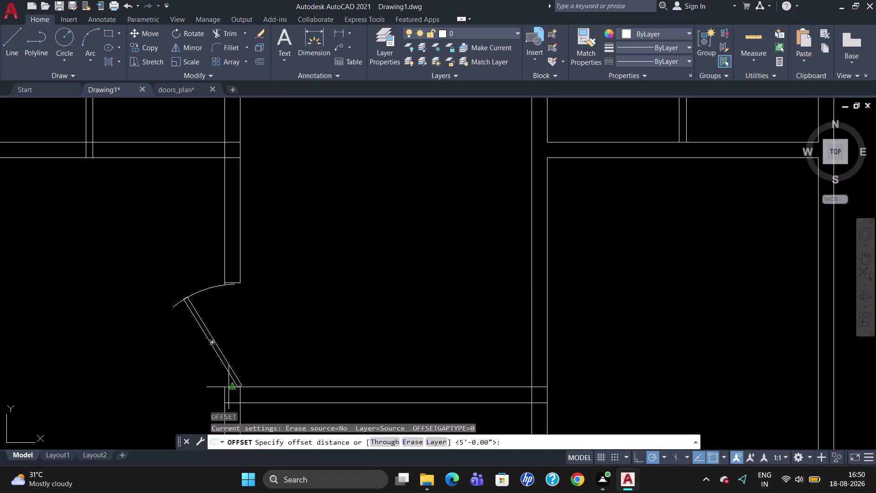
Offset the door leaf by 3 inches to give it a double-line thickness.
key(3)
key(apostrophe)
key(Return)
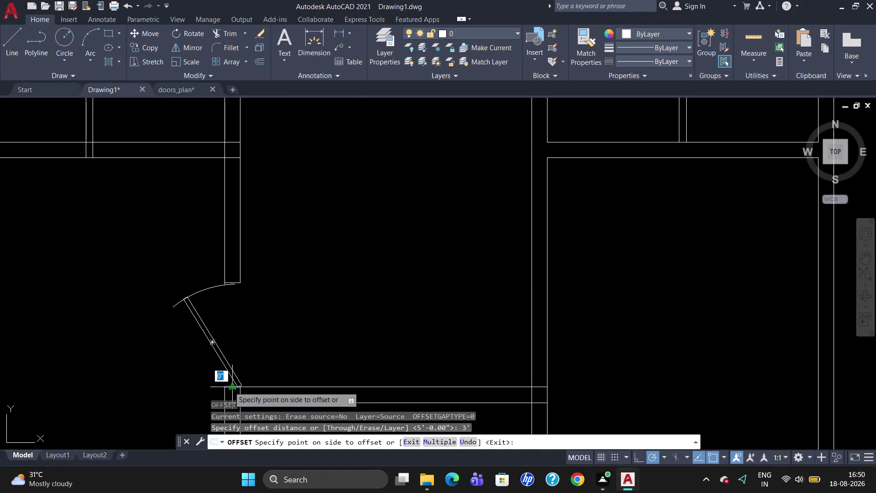
click(230, 386)
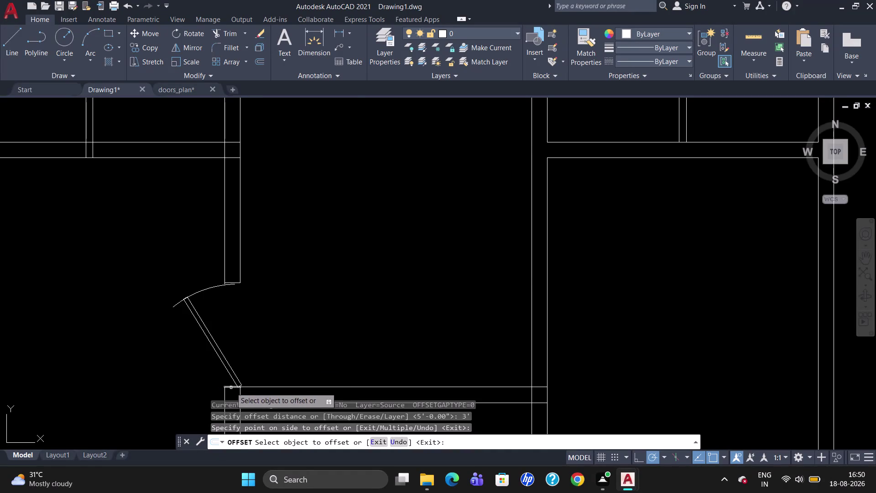
click(231, 388)
click(242, 331)
key(Escape)
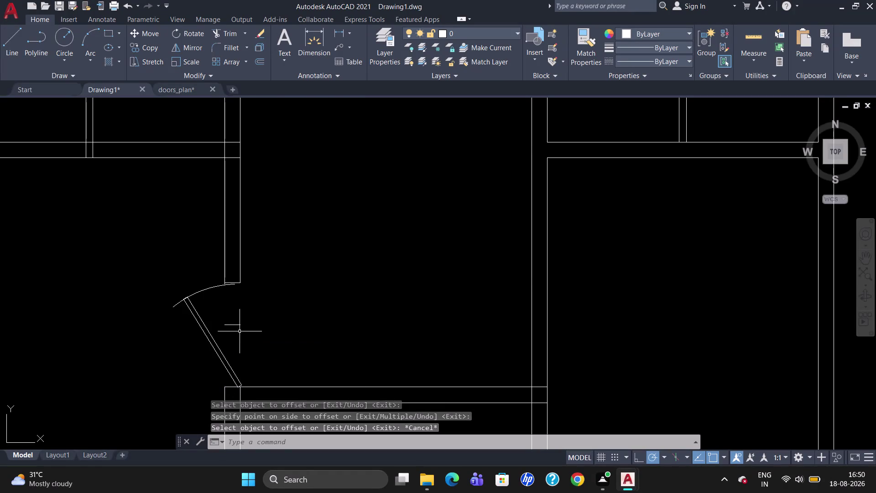
Scale down the door swing arc from the leaf's end point.
text(SC)
key(Return)
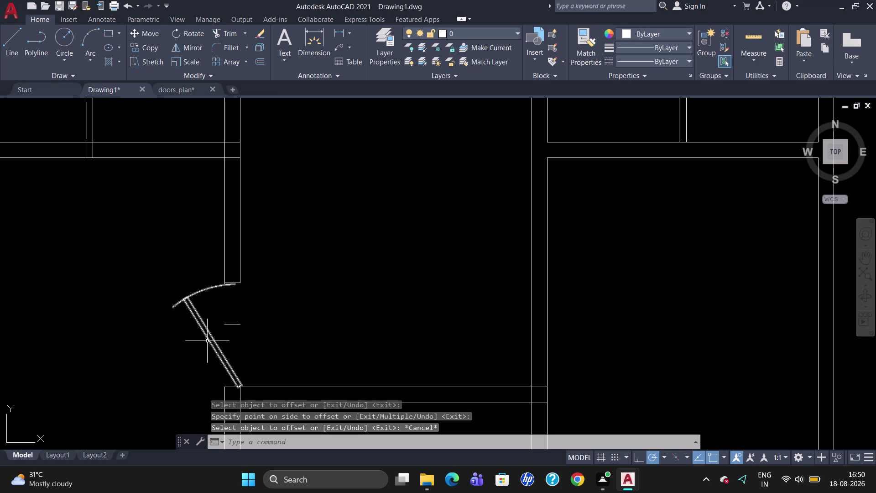
click(239, 381)
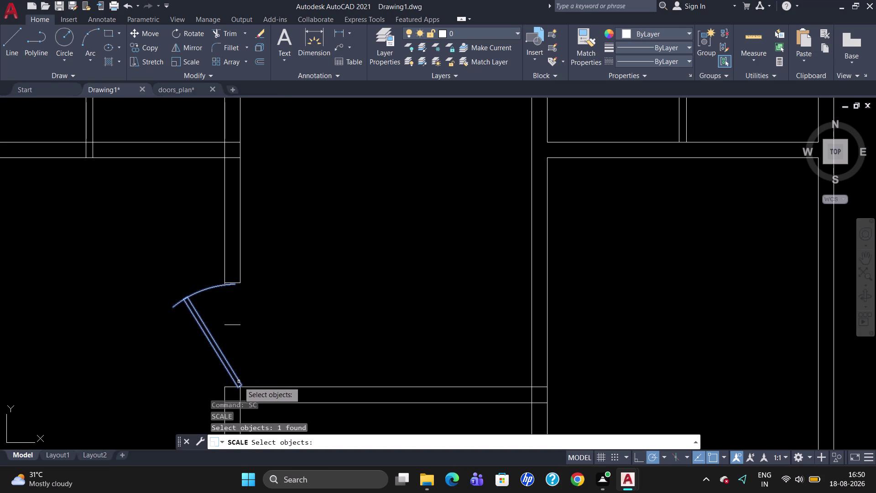
key(Return)
click(243, 384)
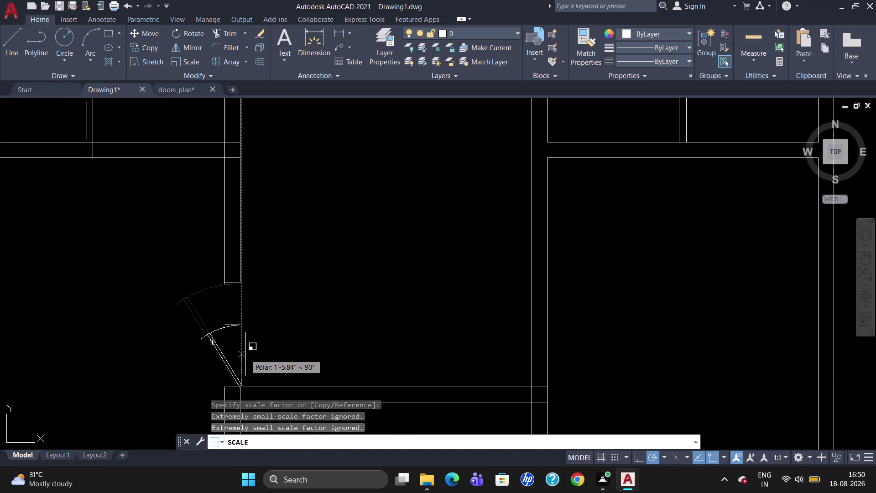
click(245, 353)
key(Escape)
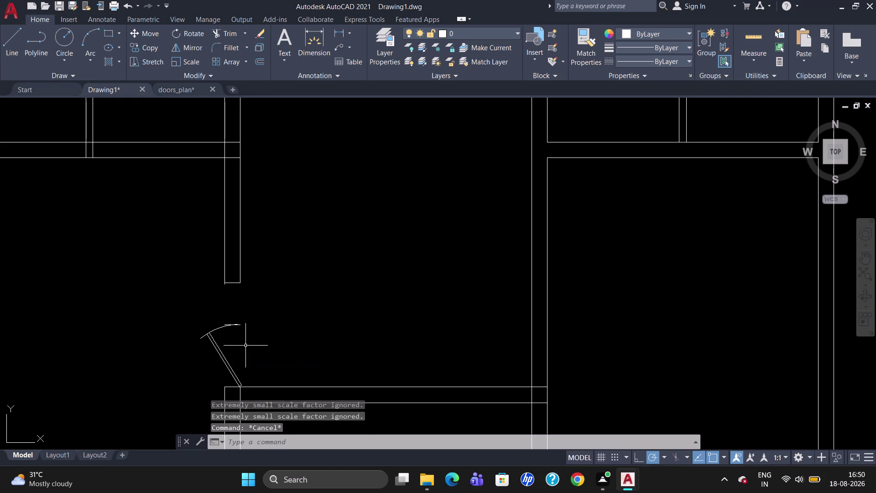
Zoom out and delete a stray line near the top of the door swing.
scroll(up, 3)
click(221, 301)
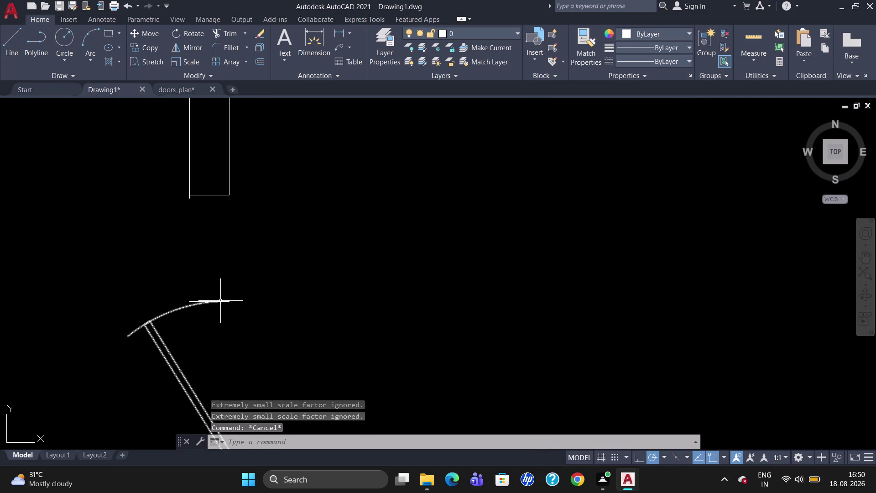
key(Escape)
click(189, 302)
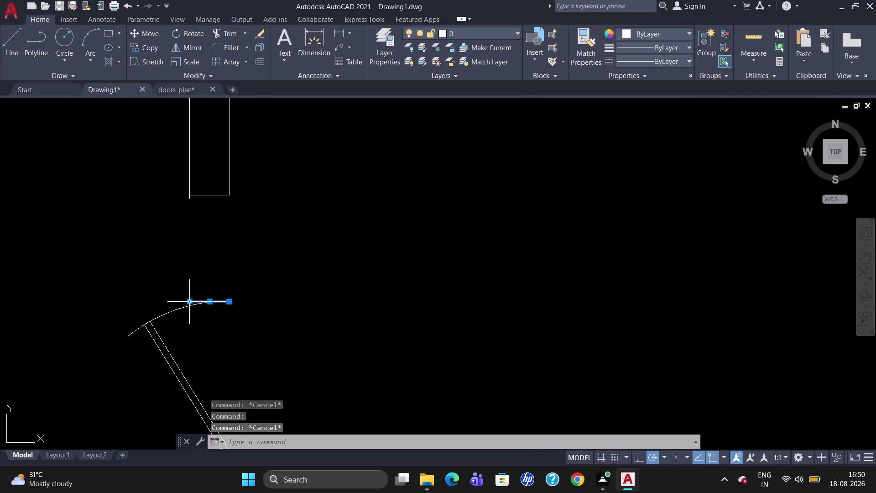
key(Delete)
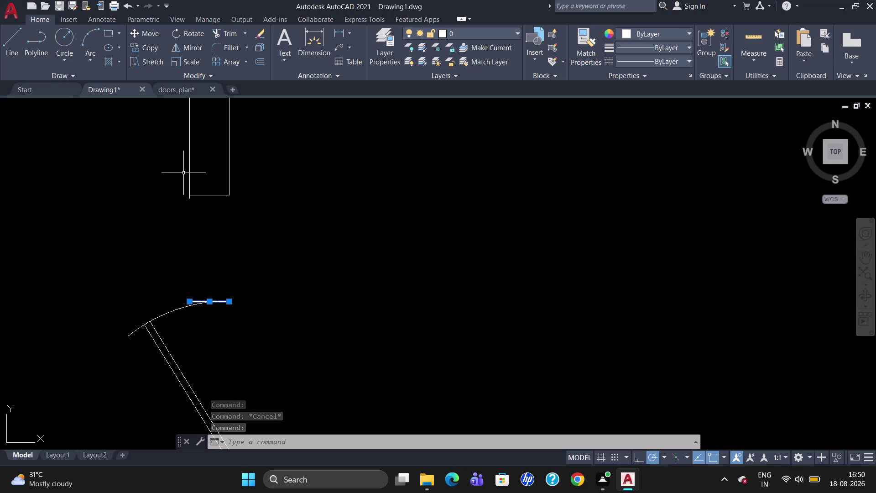
key(Escape)
Extend both wall edges down to the arc-top line and delete the old end cap.
key(w)
key(BackSpace)
text(E)
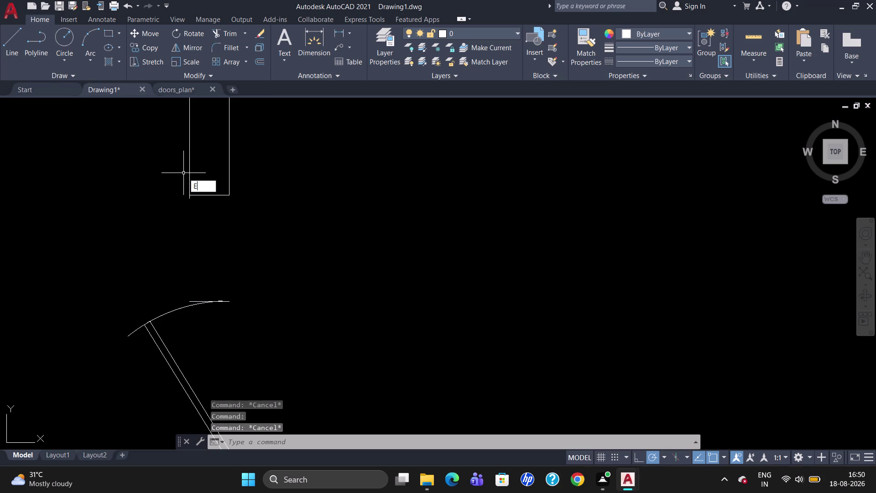
text(X)
key(Return)
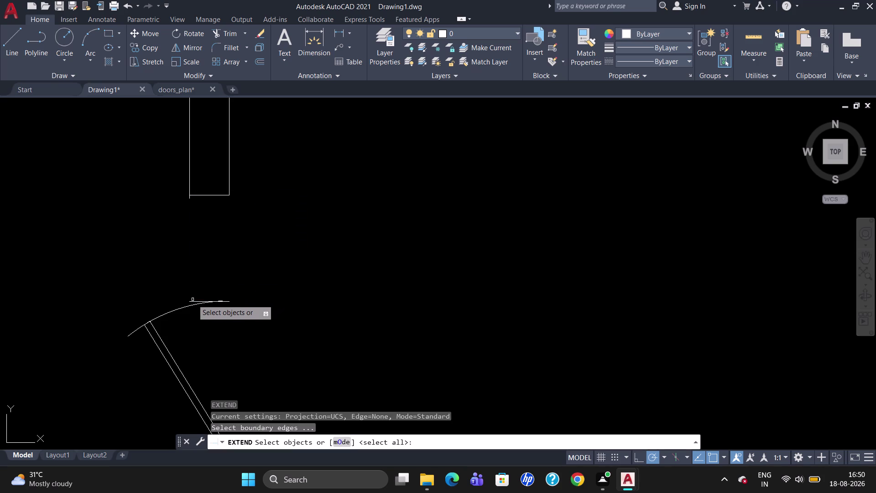
click(192, 300)
key(Return)
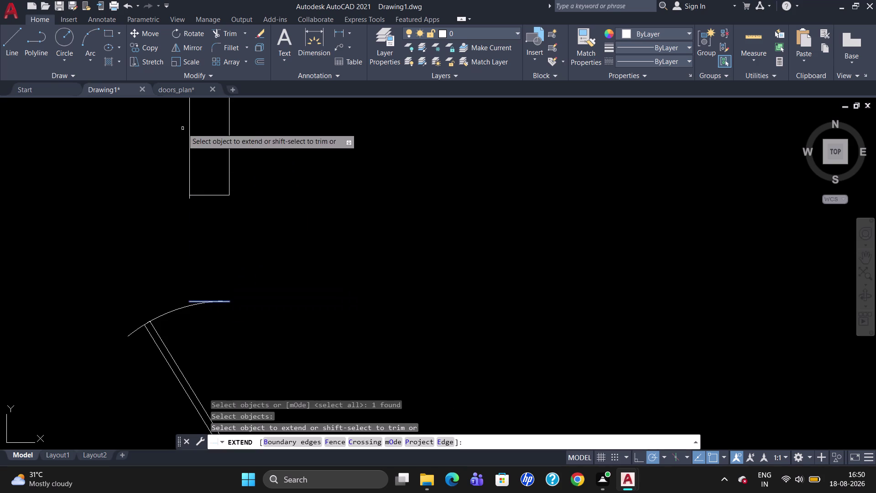
click(191, 153)
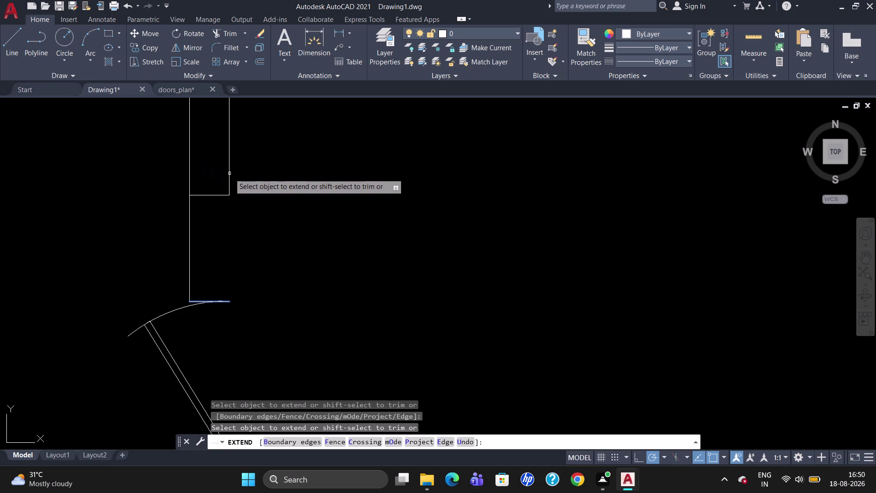
click(230, 173)
key(Escape)
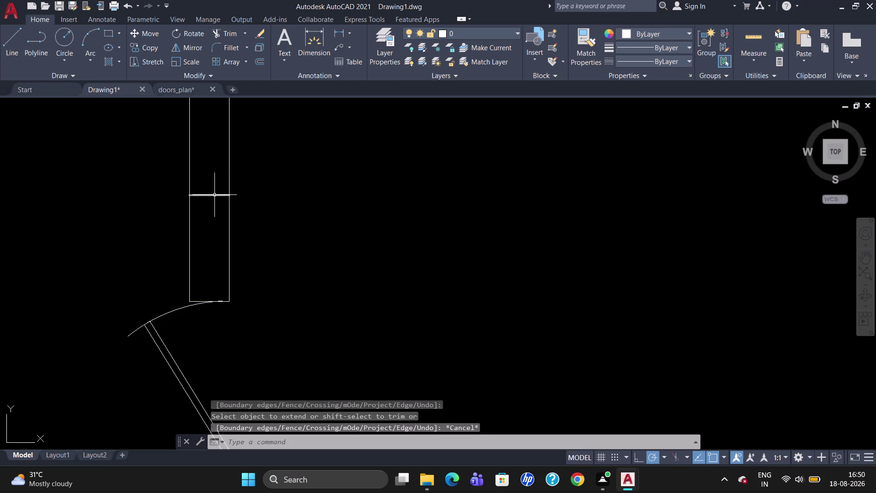
click(215, 196)
key(Delete)
Draw a short line across the inner wall, tracked 3 inches below its corner.
scroll(down, 3)
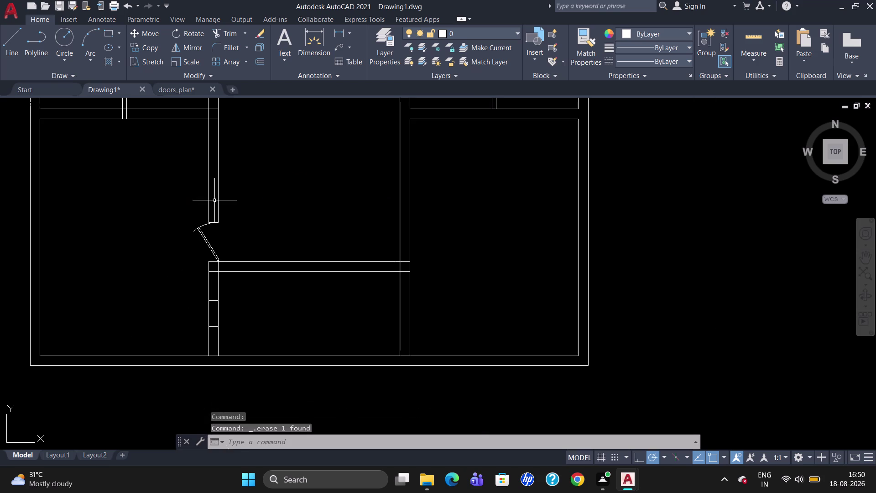
scroll(up, 3)
scroll(down, 3)
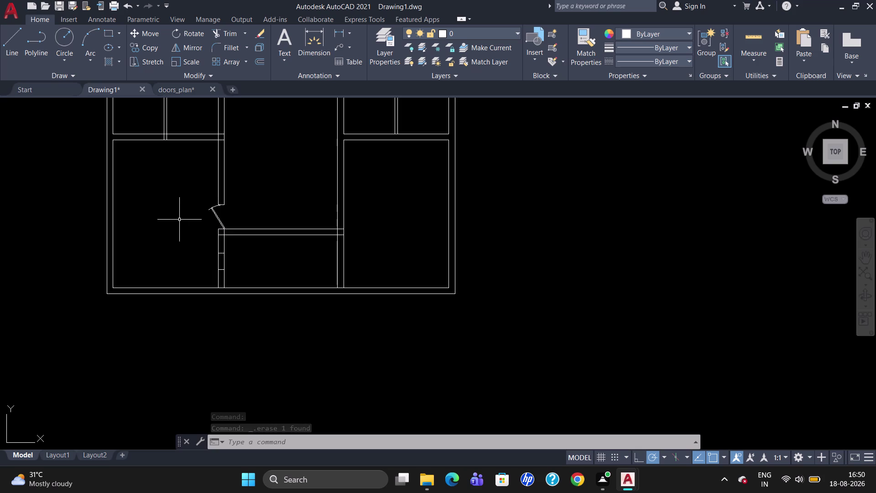
scroll(up, 3)
scroll(up, 3)
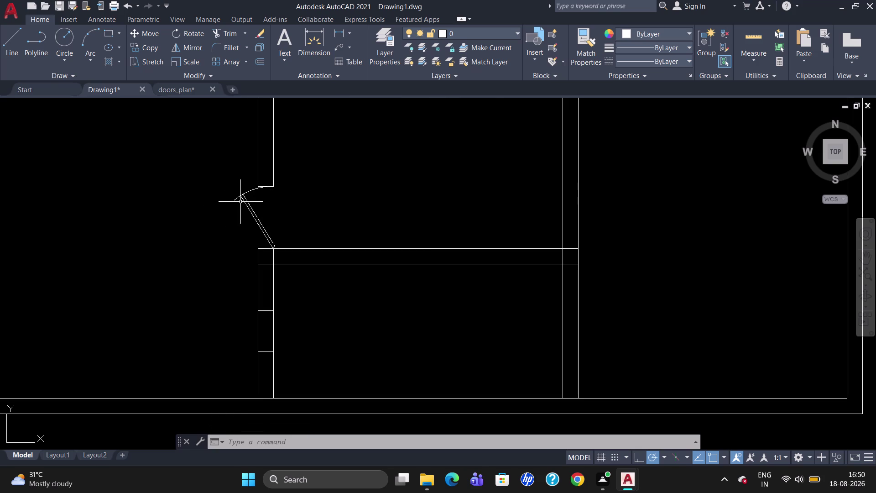
scroll(down, 3)
scroll(up, 3)
scroll(down, 3)
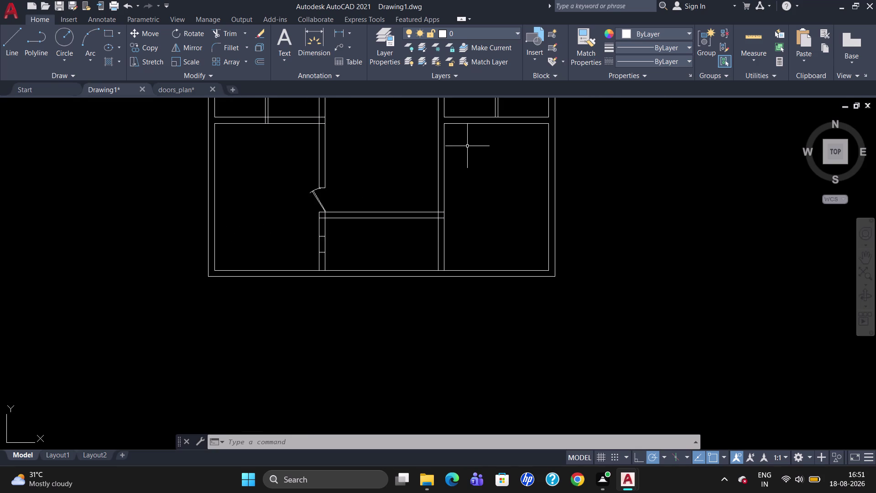
scroll(up, 3)
scroll(down, 3)
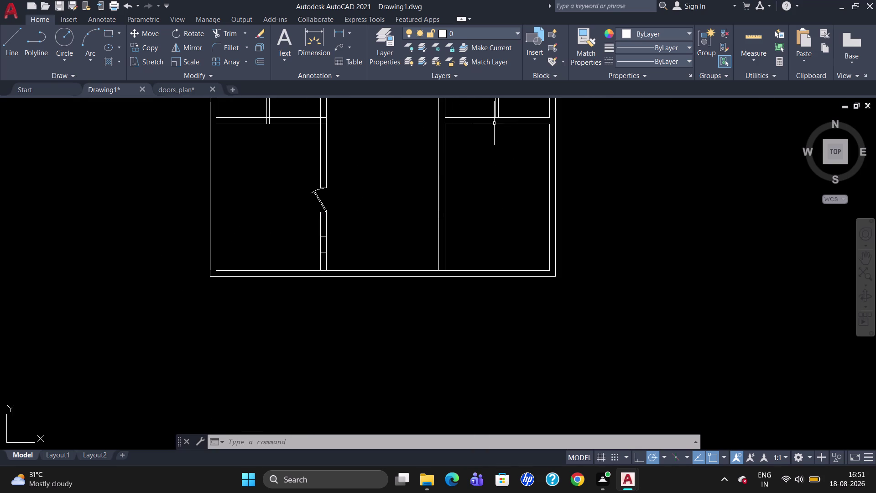
scroll(up, 3)
scroll(down, 3)
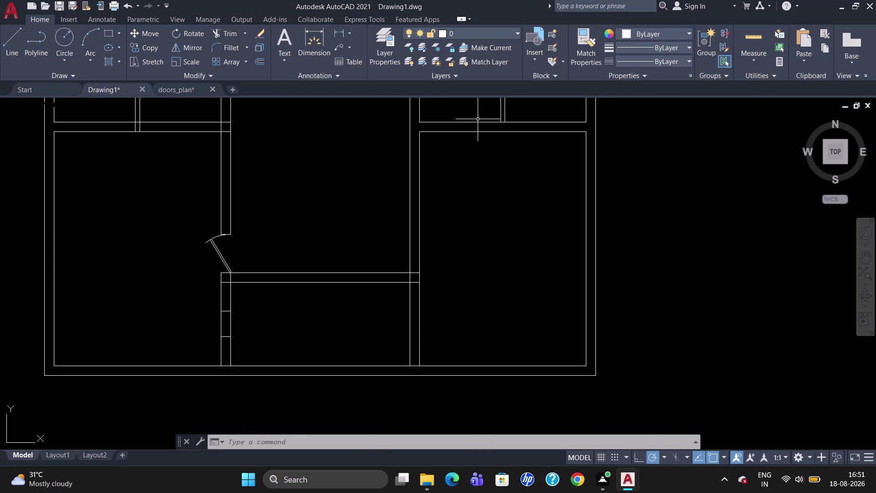
scroll(up, 3)
key(l)
key(Return)
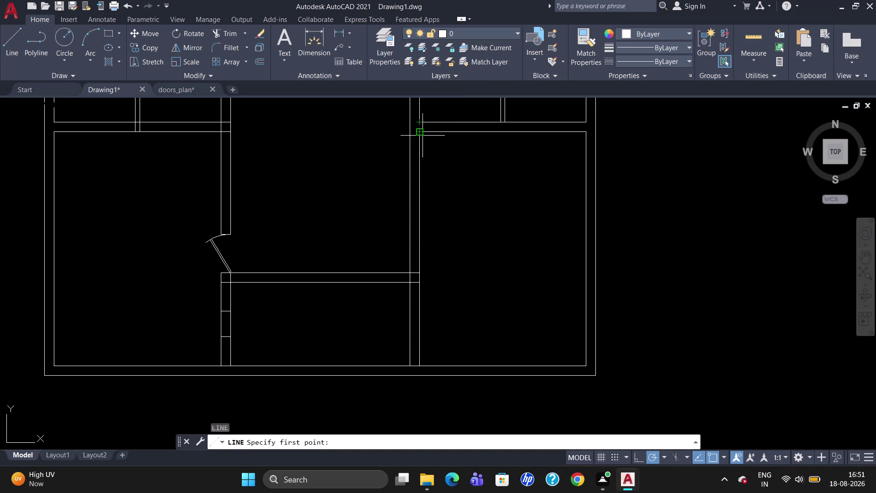
text(TK)
key(Return)
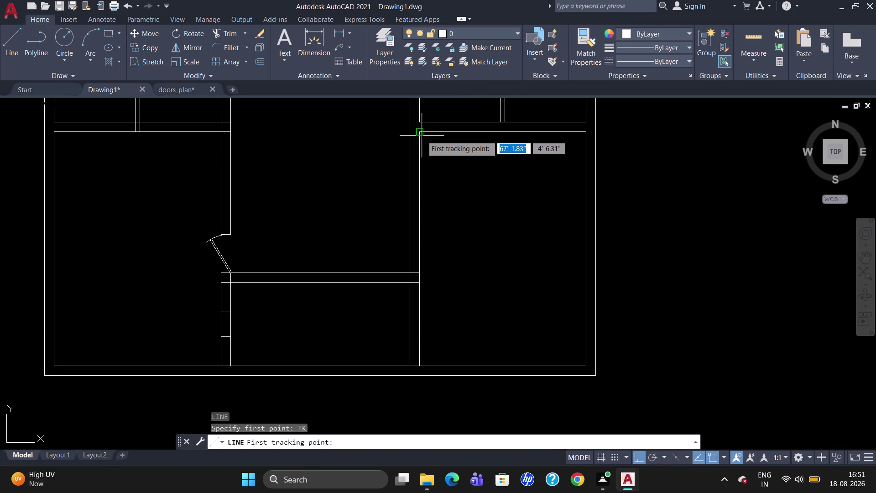
click(421, 135)
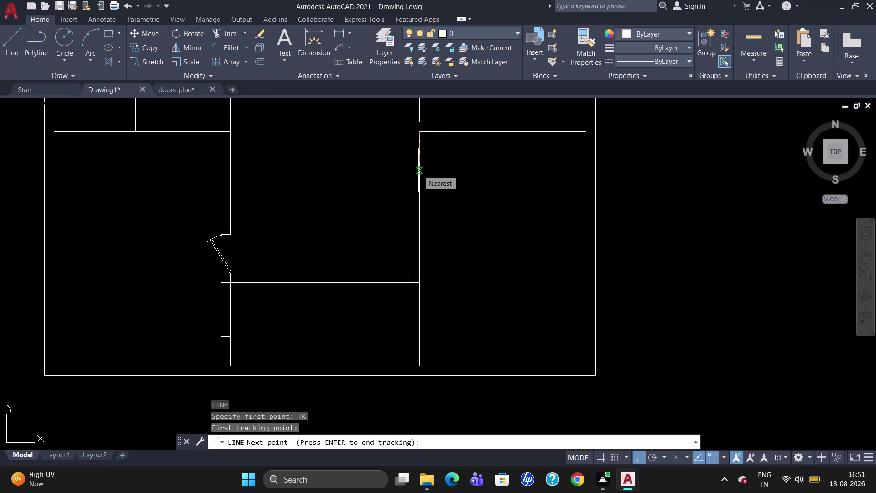
text(3')
key(Return)
key(Return)
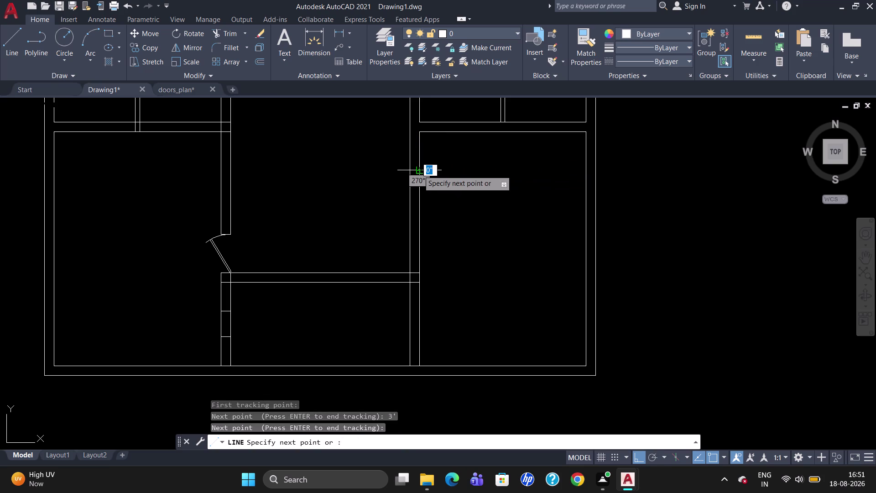
click(408, 171)
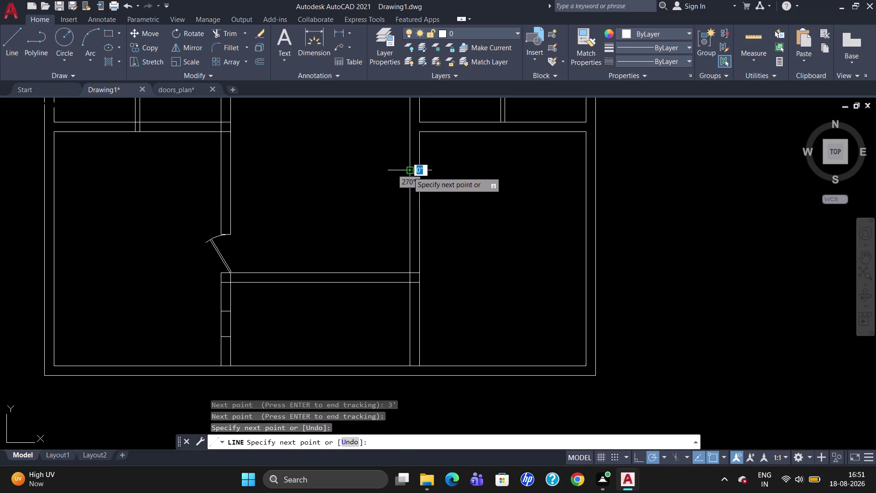
key(Escape)
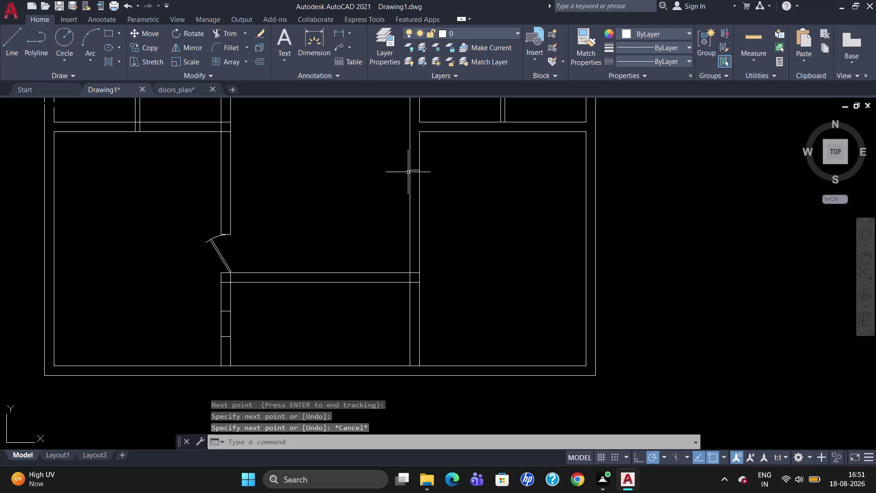
click(213, 240)
Copy the door leaf and swing arc into the open room.
key(c)
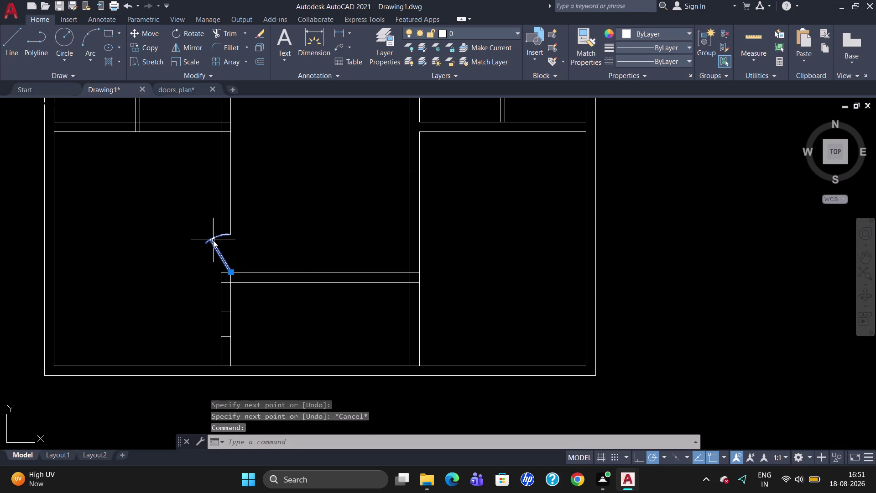
key(o)
key(Return)
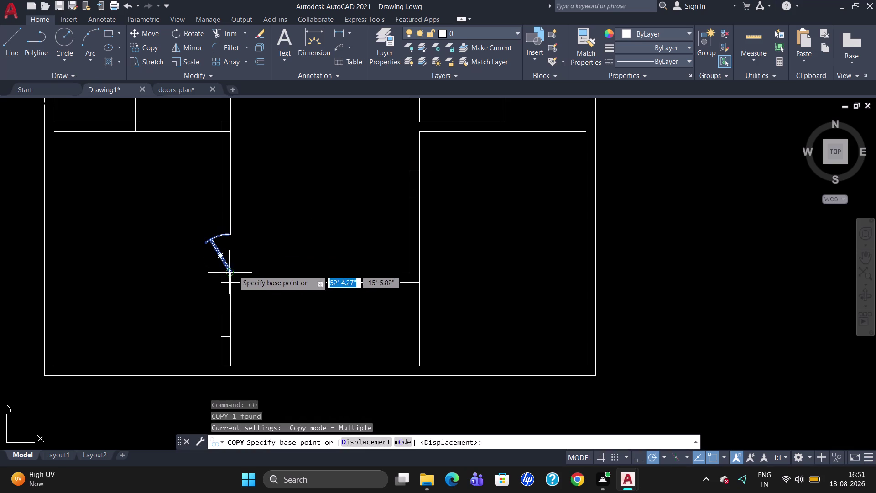
click(234, 270)
click(325, 215)
key(Escape)
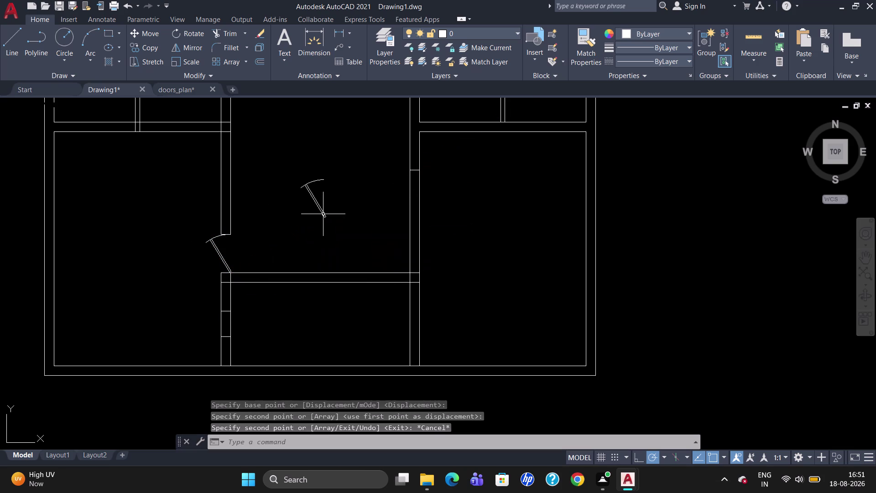
Rotate the door copy about its hinge to a new orientation.
click(308, 184)
key(r)
key(o)
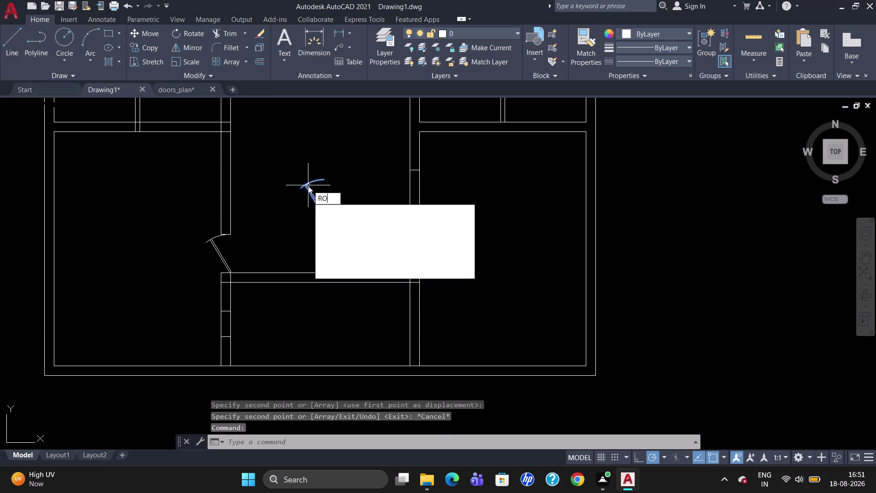
key(Return)
click(325, 220)
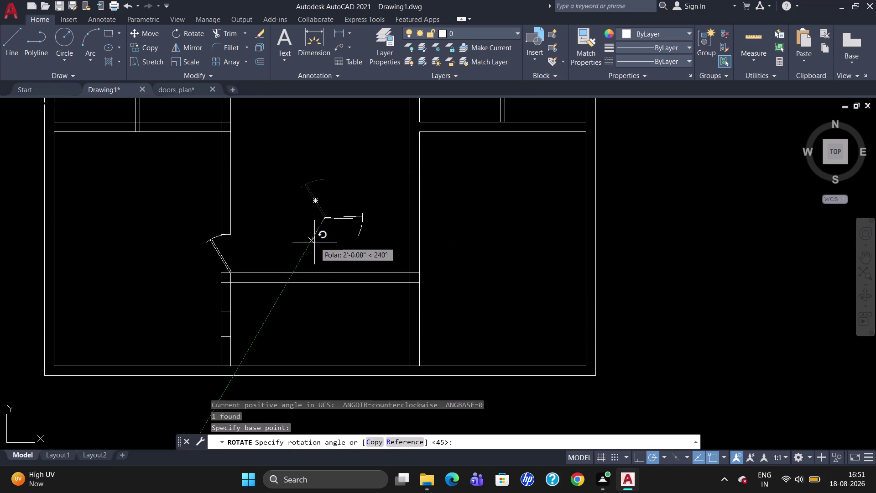
click(297, 224)
click(325, 219)
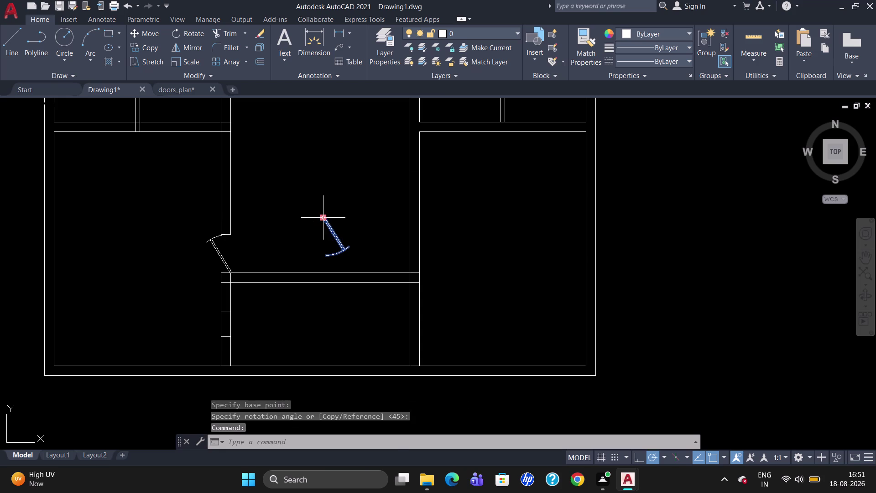
key(m)
key(Return)
Move the rotated door so its hinge snaps to the right inner wall's top corner.
scroll(up, 3)
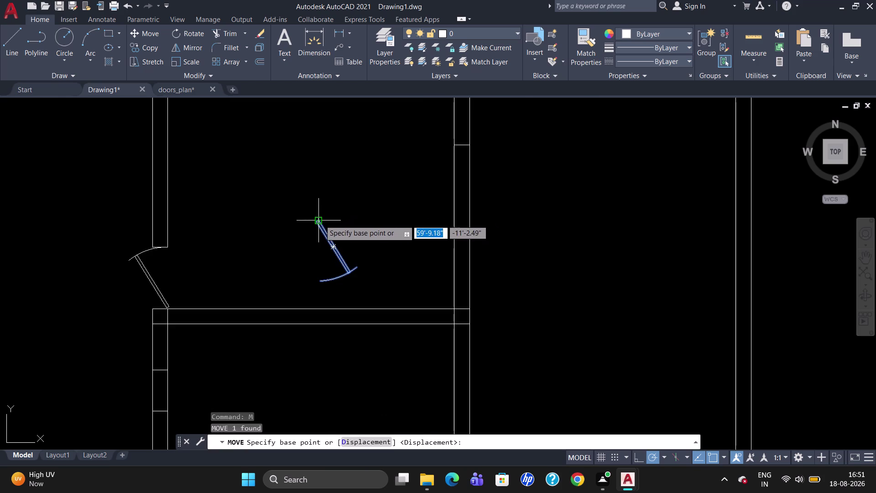
click(320, 220)
scroll(down, 3)
scroll(up, 3)
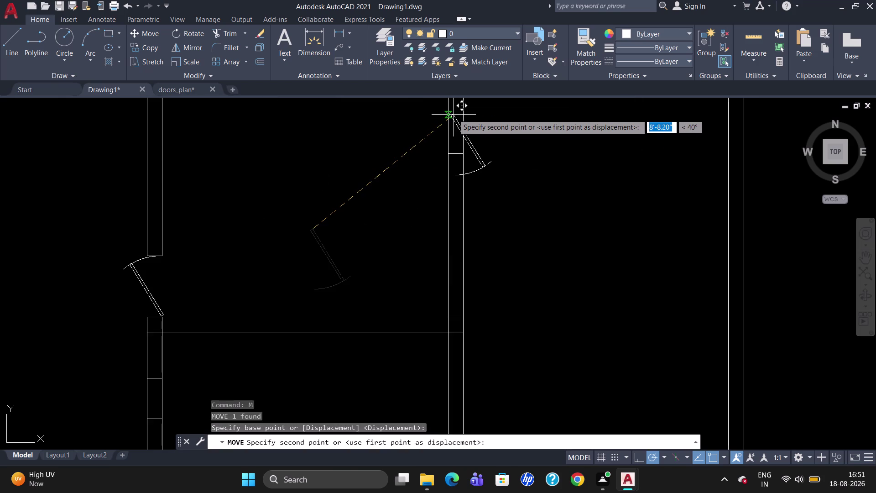
scroll(down, 3)
scroll(up, 3)
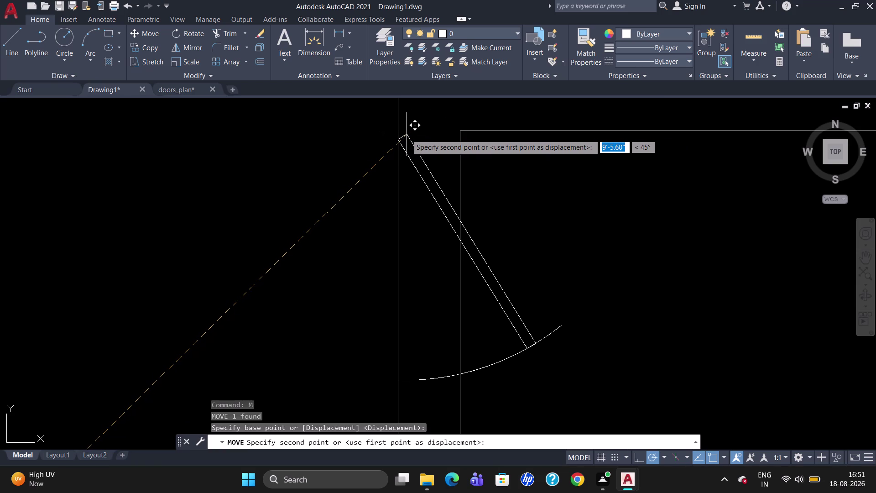
click(407, 134)
key(Escape)
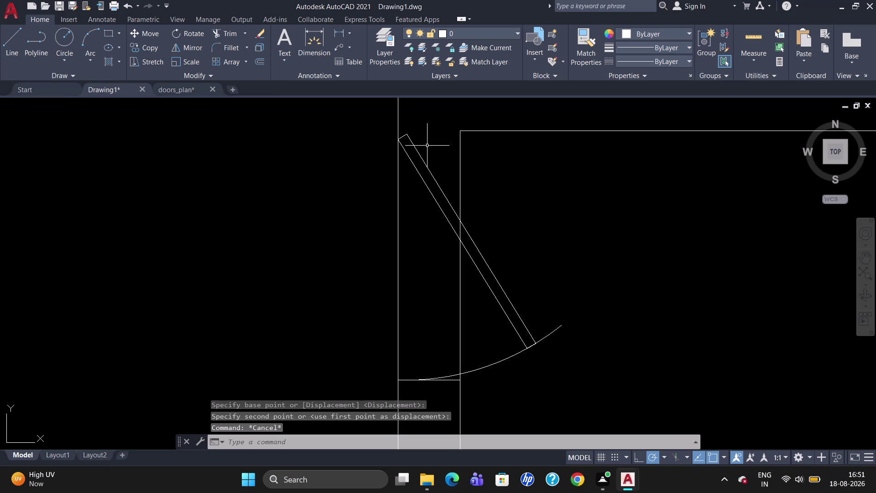
Draw a closing line across the top of the right inner wall.
key(l)
key(Return)
click(460, 132)
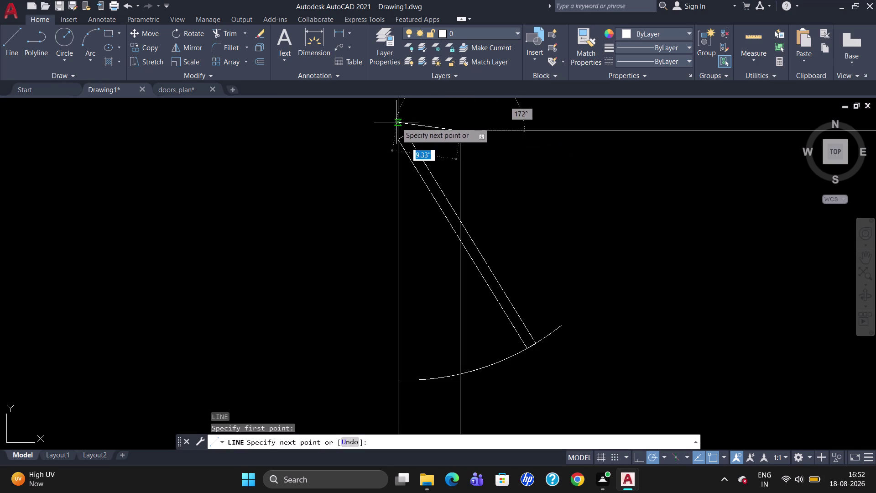
click(395, 128)
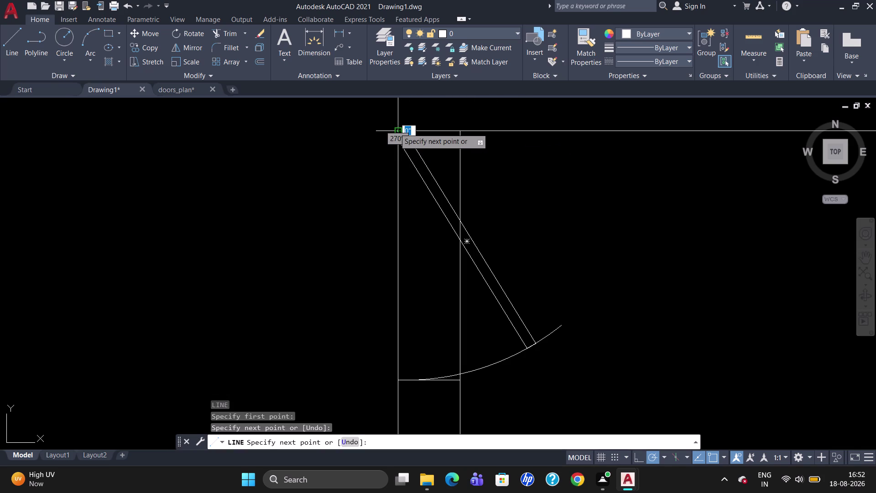
key(Escape)
scroll(down, 3)
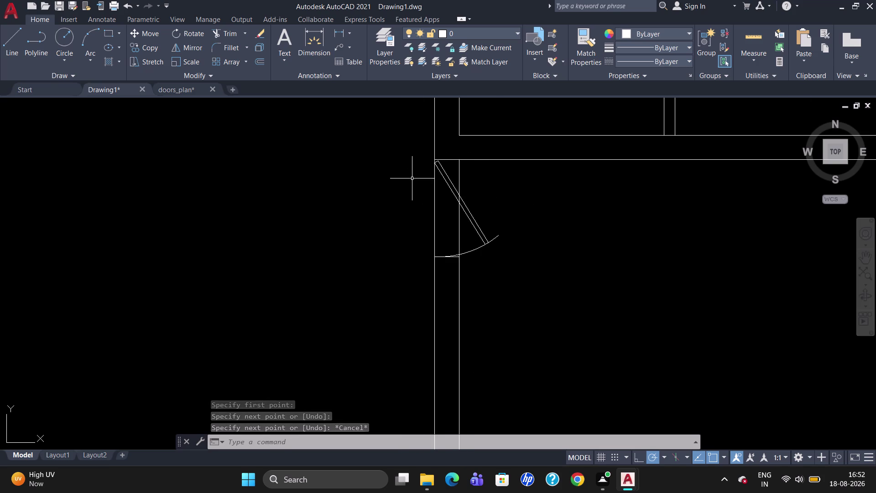
click(449, 182)
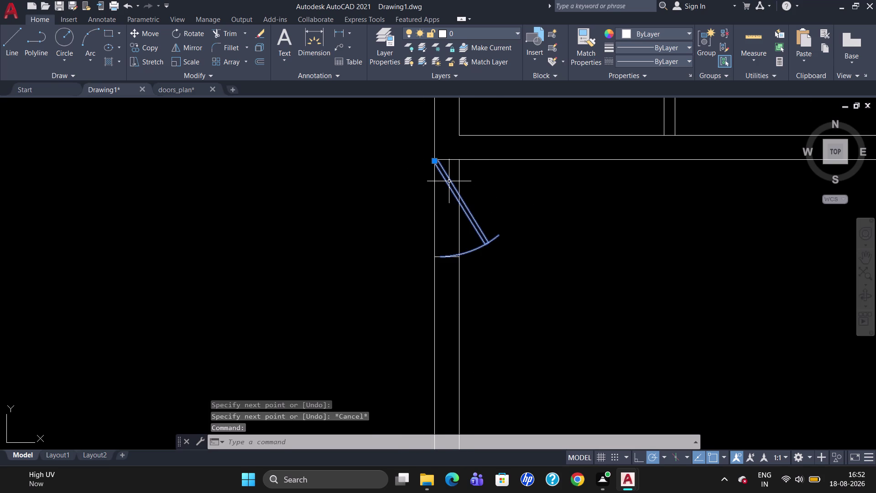
key(Escape)
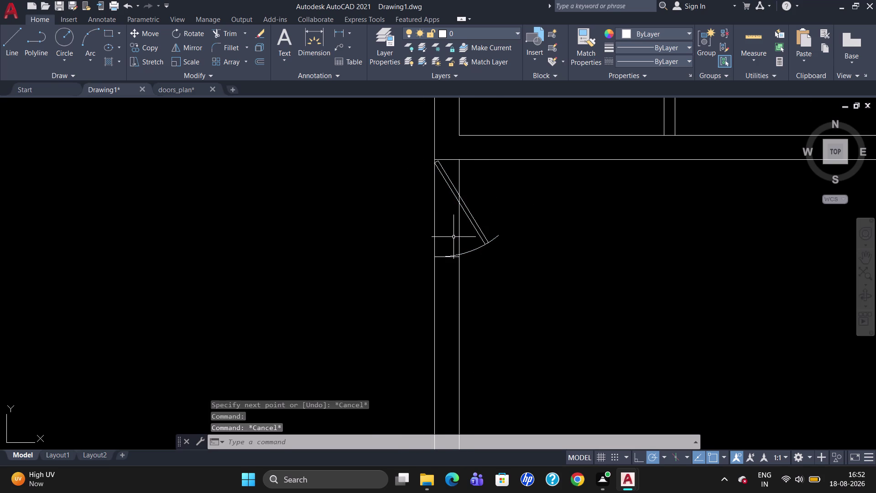
Trim the wall lines beneath the door to open the doorway.
text(TR)
key(Return)
key(Return)
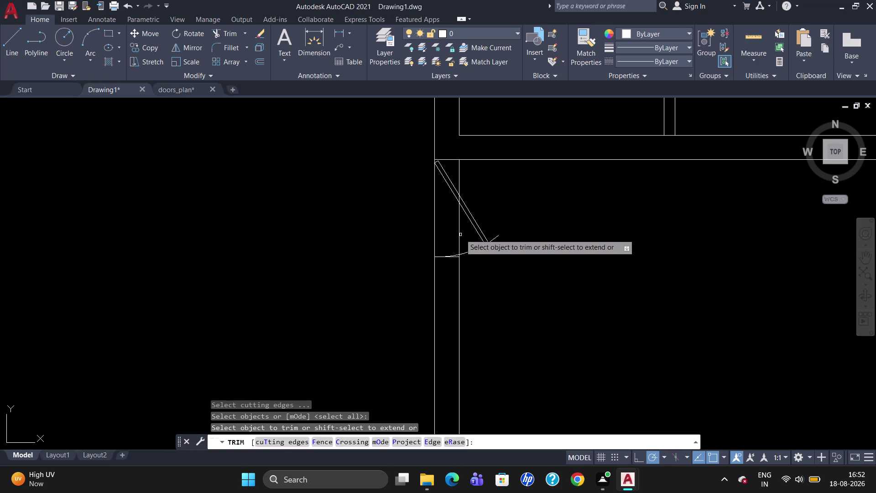
click(458, 234)
click(460, 180)
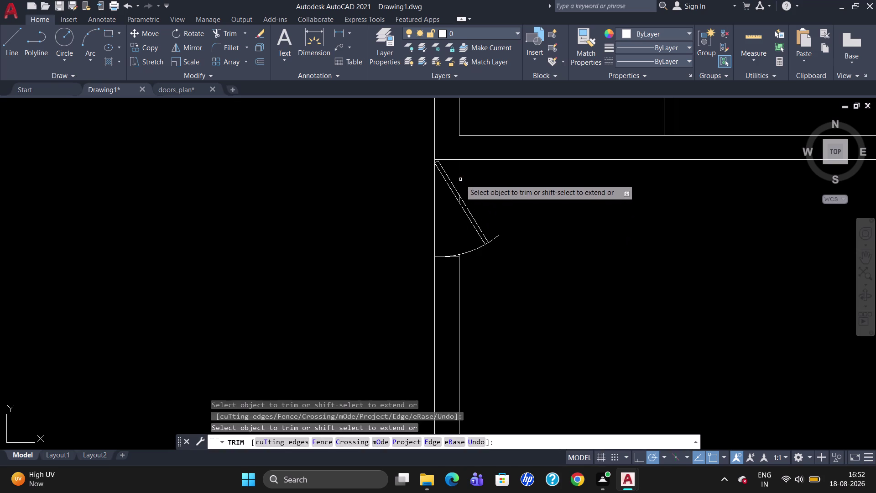
scroll(up, 3)
click(451, 254)
scroll(down, 3)
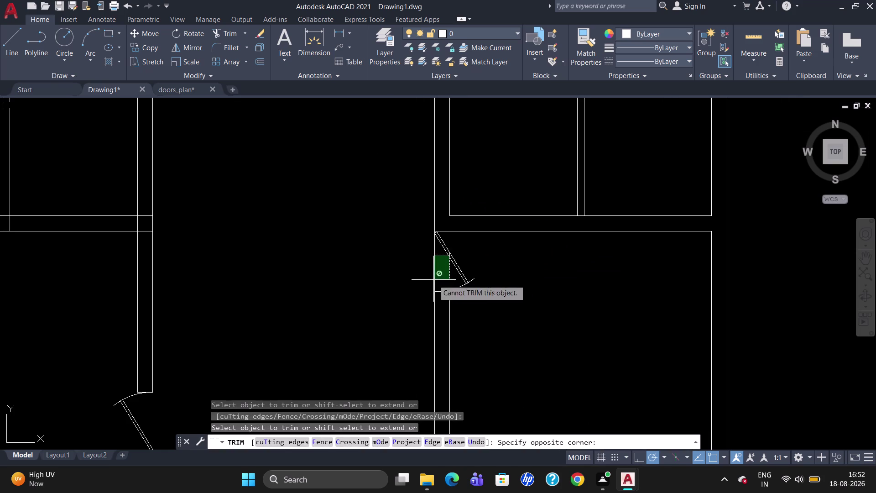
scroll(up, 3)
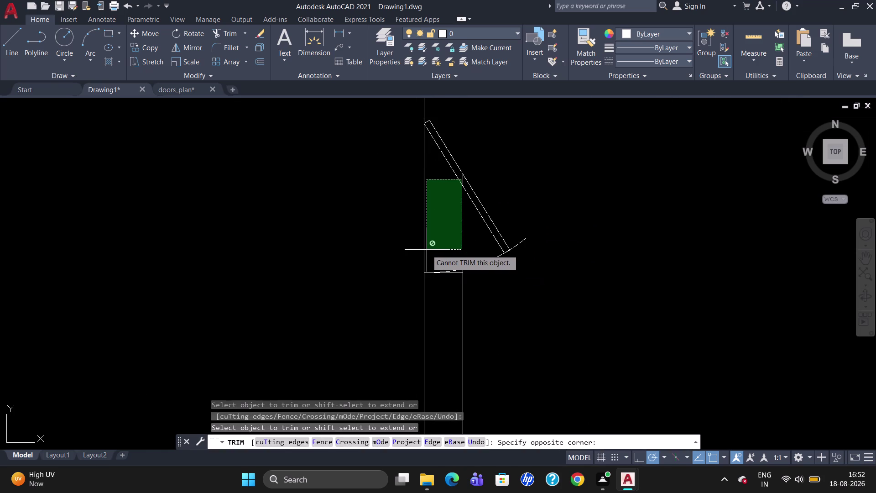
key(Escape)
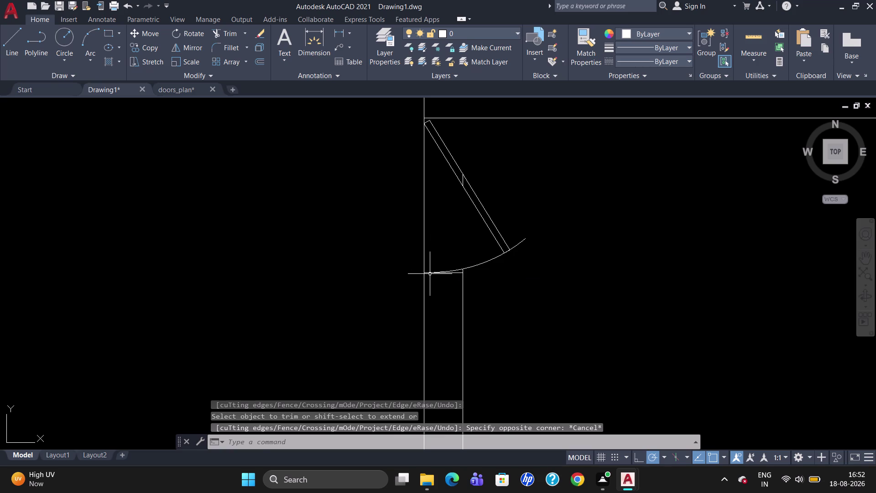
Delete the short wall end line, then undo the mistaken deletions.
scroll(up, 3)
click(431, 271)
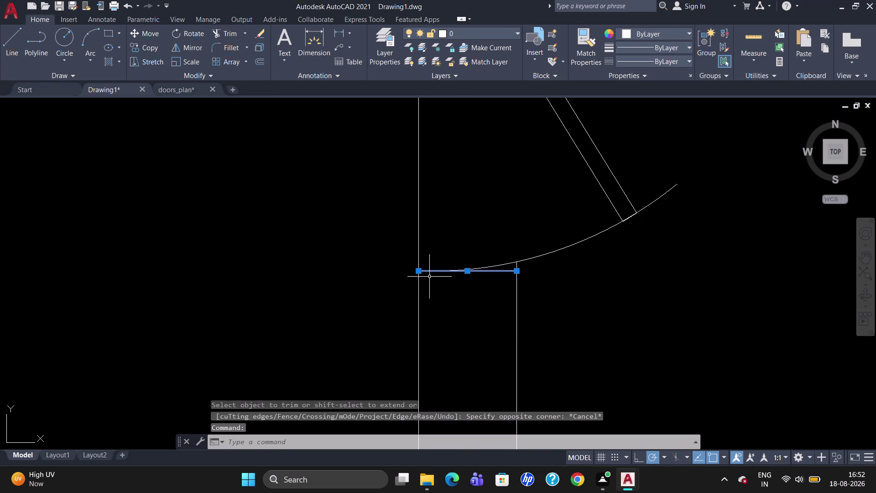
key(Delete)
scroll(down, 3)
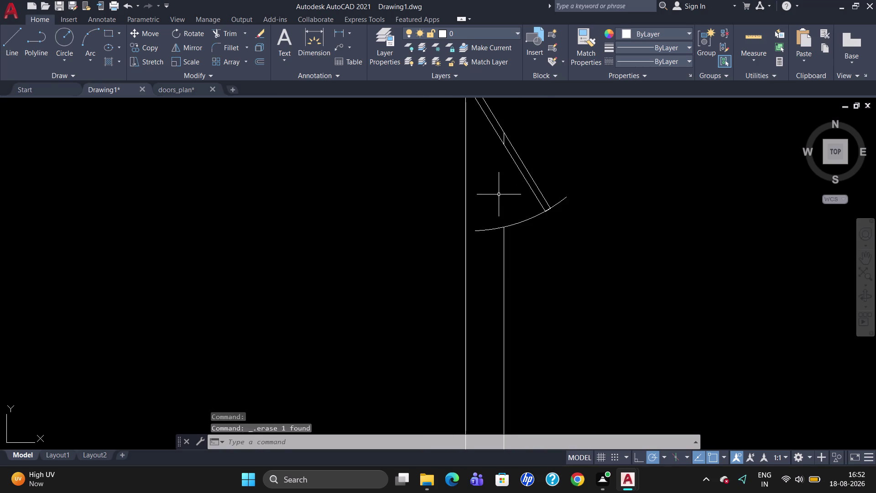
key(u)
key(Return)
key(u)
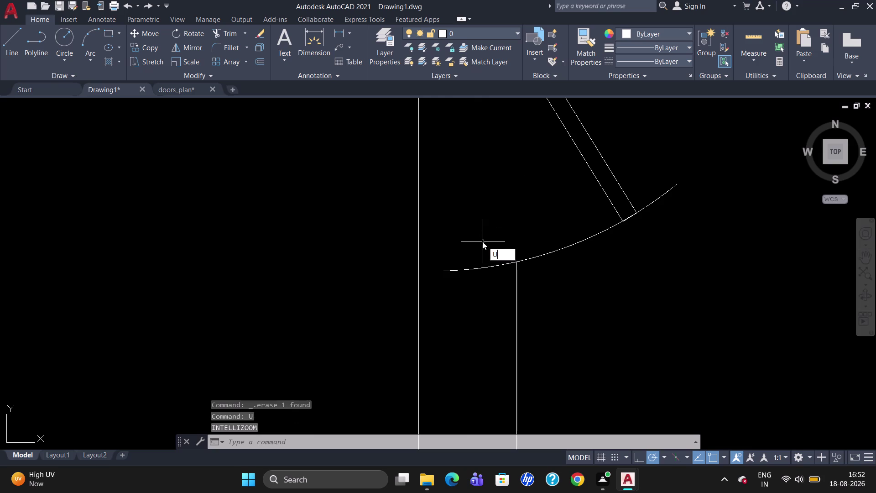
key(Return)
Erase the leftover stub line at the door leaf.
scroll(down, 3)
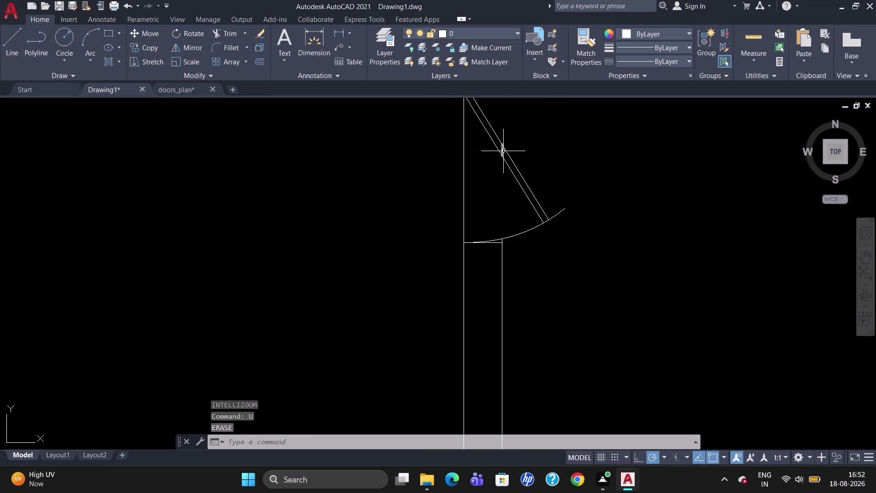
click(504, 150)
key(Escape)
scroll(up, 3)
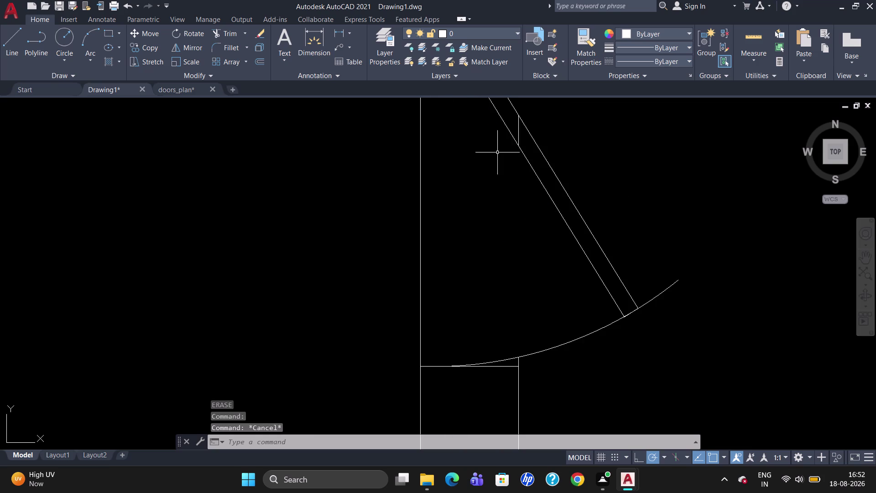
click(519, 133)
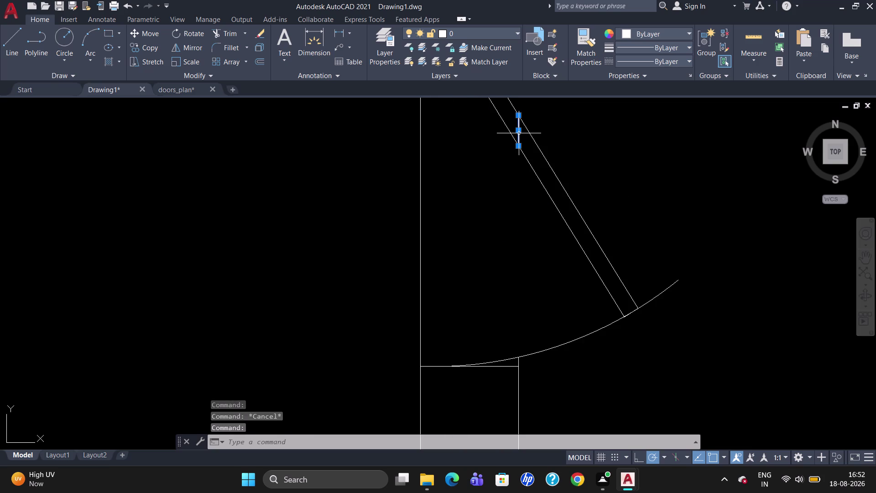
key(Delete)
scroll(down, 3)
scroll(up, 3)
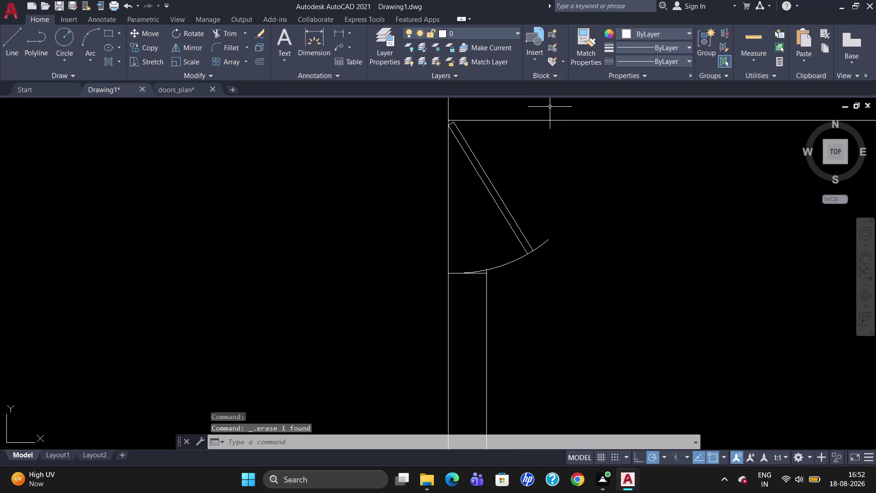
scroll(down, 3)
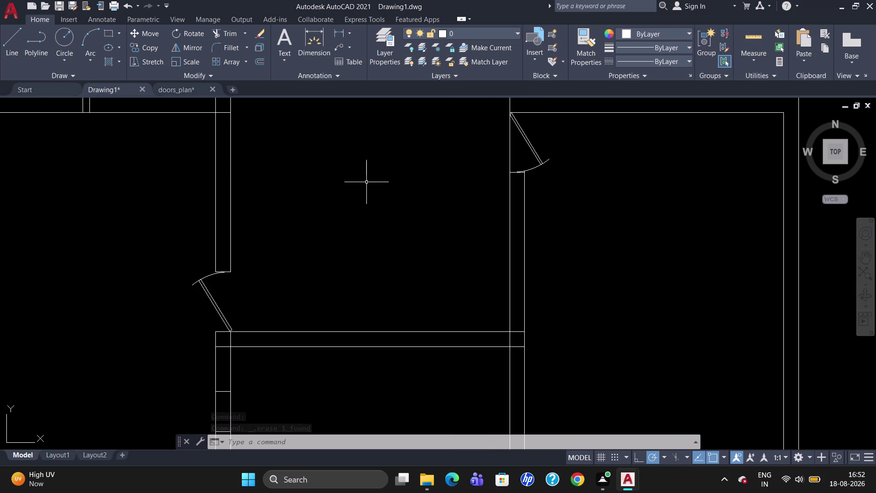
Zoom in on the wall dividing the two small top-right rooms.
scroll(down, 3)
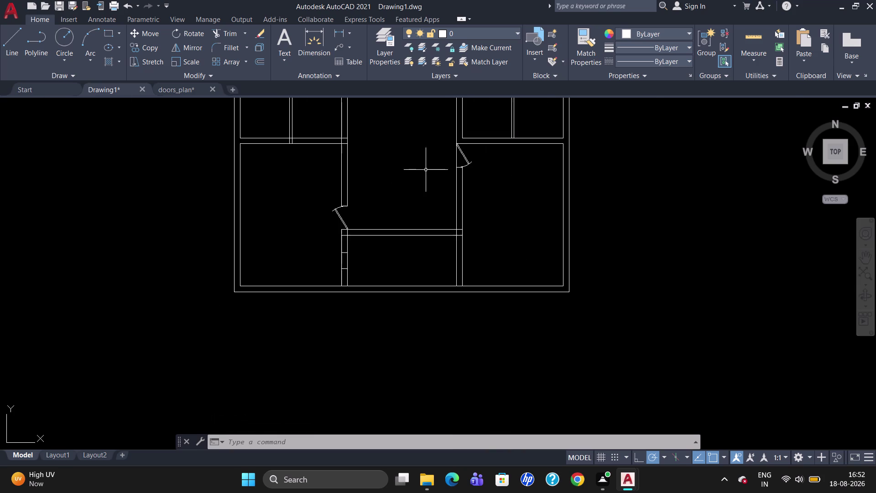
scroll(up, 3)
scroll(up, 3)
scroll(down, 3)
scroll(up, 3)
scroll(down, 3)
scroll(up, 3)
key(l)
key(Return)
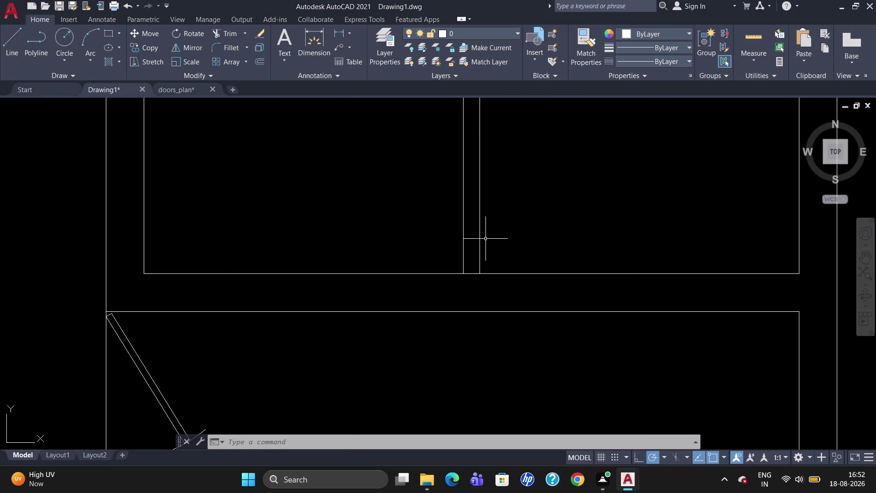
Draw a jamb line across the inner wall, tracked 9" from the wall corner.
key(t)
key(k)
key(Return)
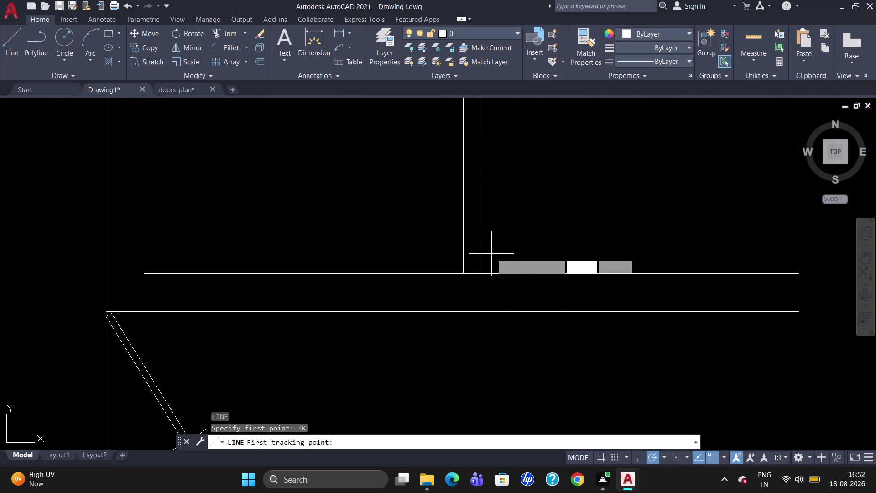
click(480, 272)
text(9)
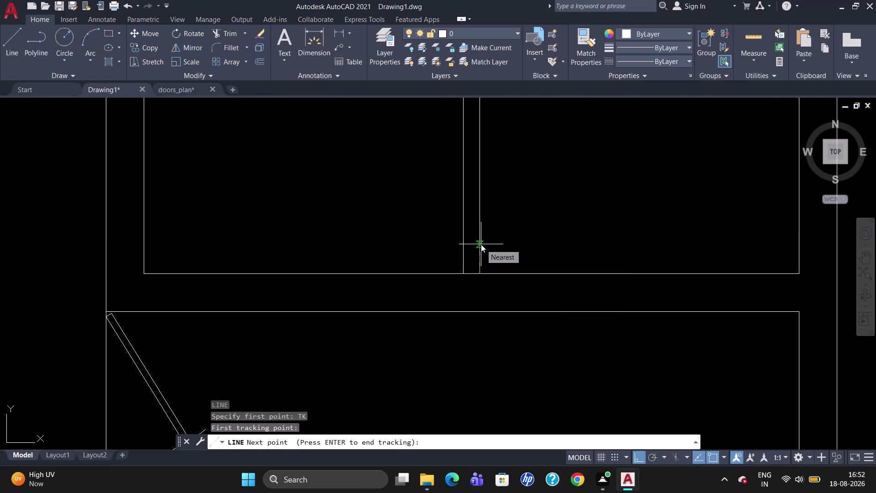
text(")
key(Return)
key(Return)
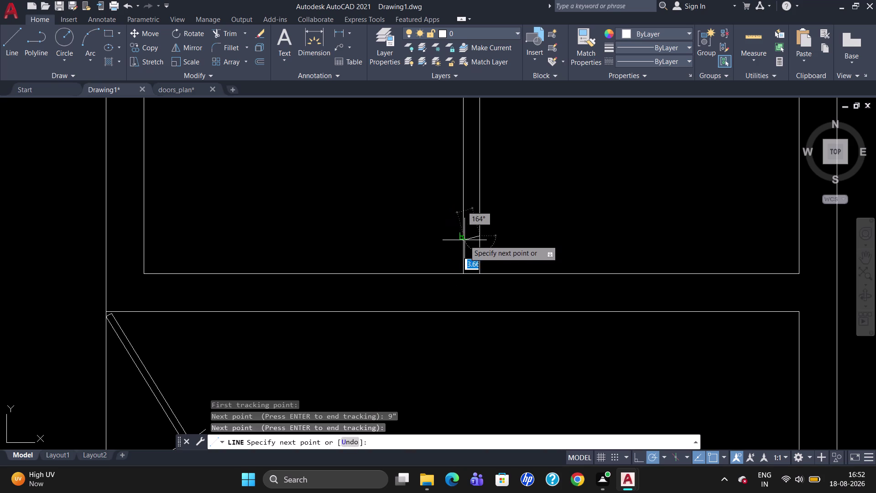
click(463, 236)
key(Escape)
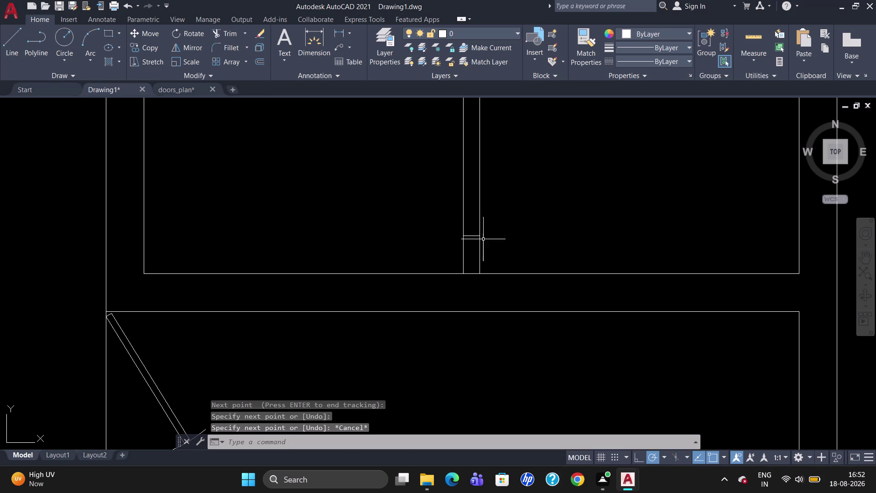
Offset the jamb line 2'6" along the wall to mark the opening's other side.
key(o)
key(Return)
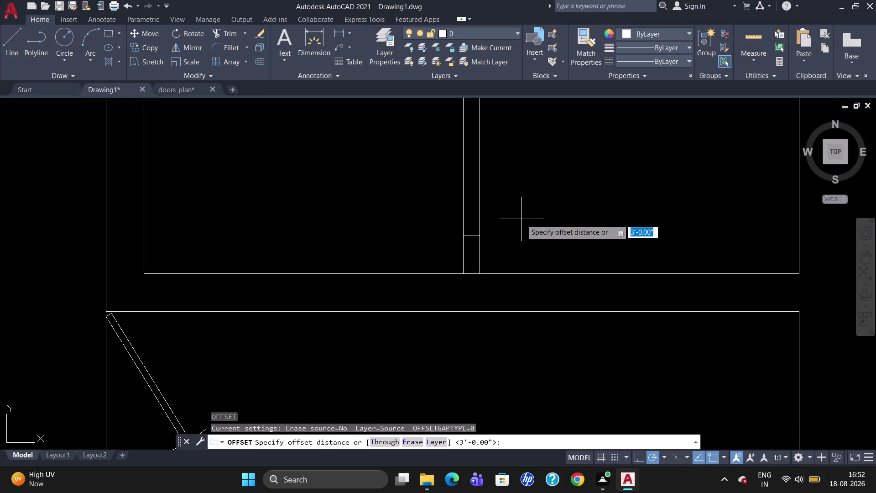
key(2)
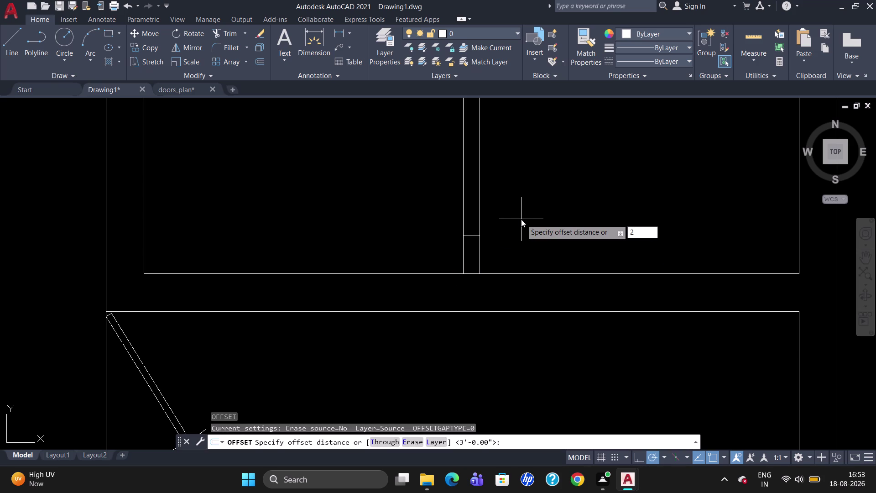
text('6")
key(Return)
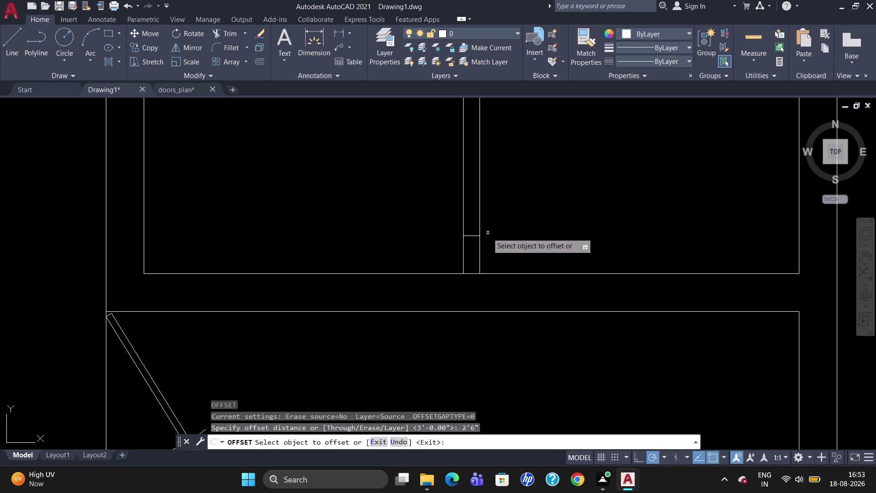
click(476, 236)
click(467, 190)
scroll(down, 3)
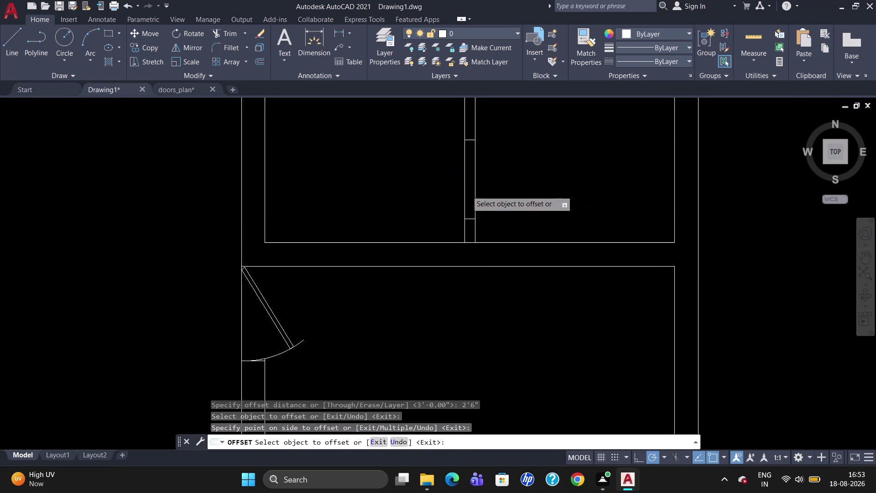
scroll(down, 3)
key(Escape)
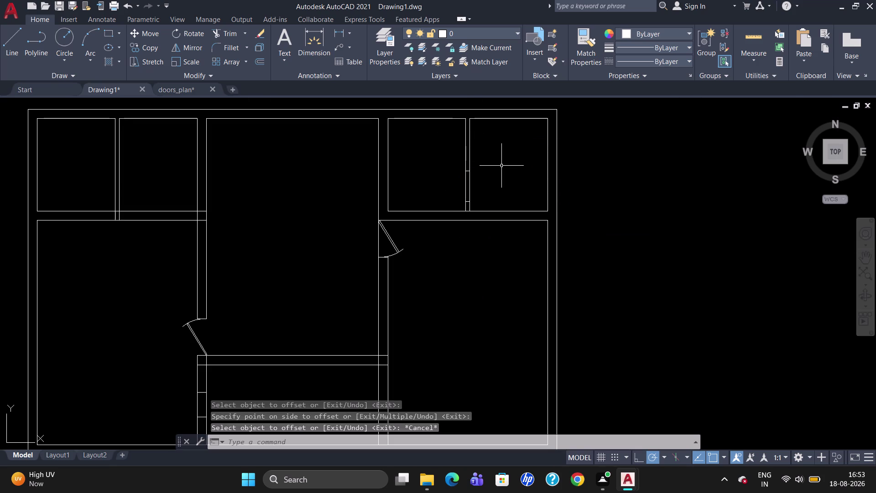
scroll(up, 3)
scroll(down, 3)
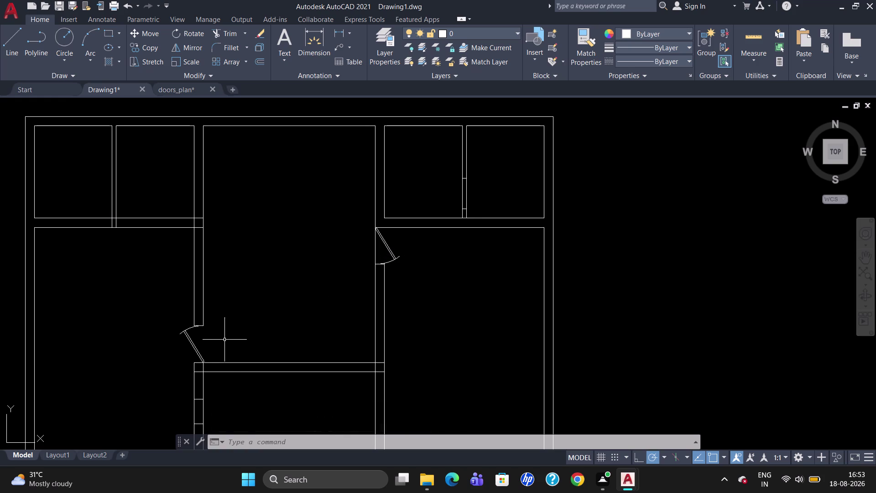
click(195, 351)
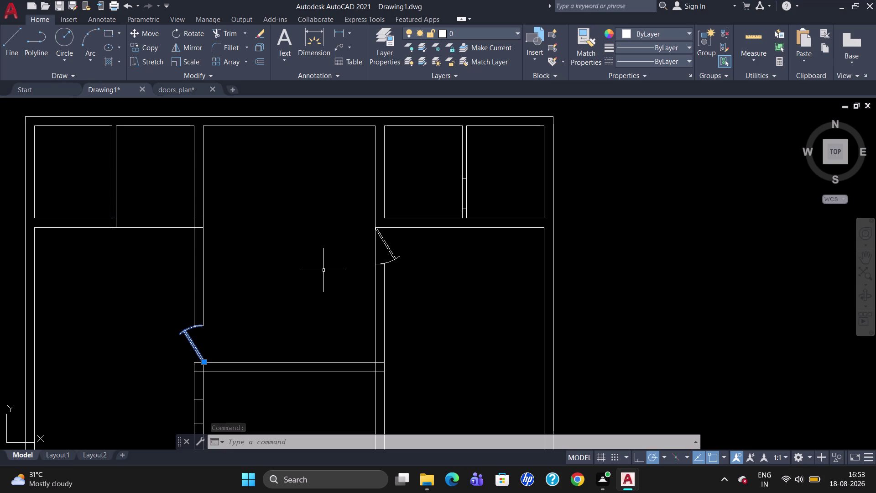
key(Escape)
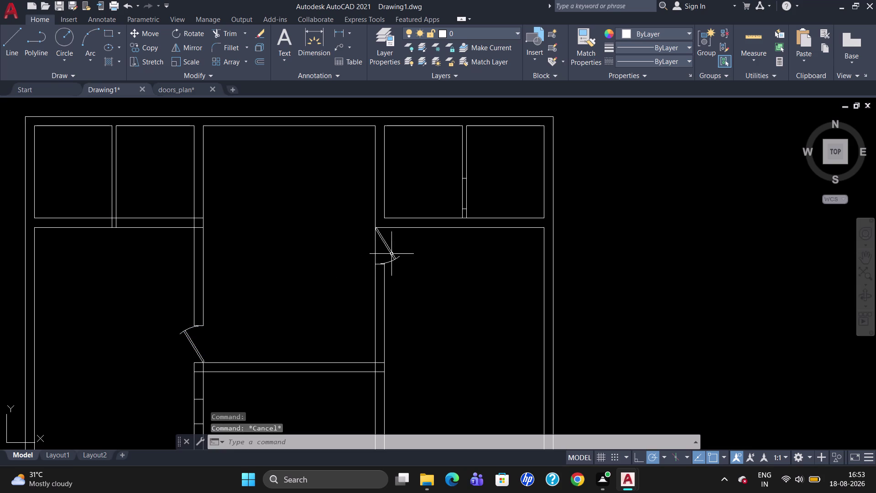
Copy the right room's door leaf and swing arc into the top-right room.
click(389, 249)
key(c)
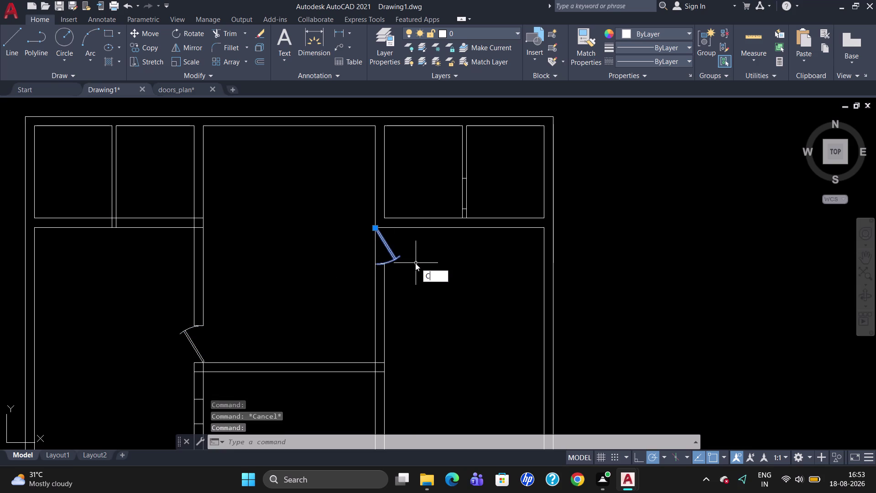
key(o)
key(Return)
click(392, 253)
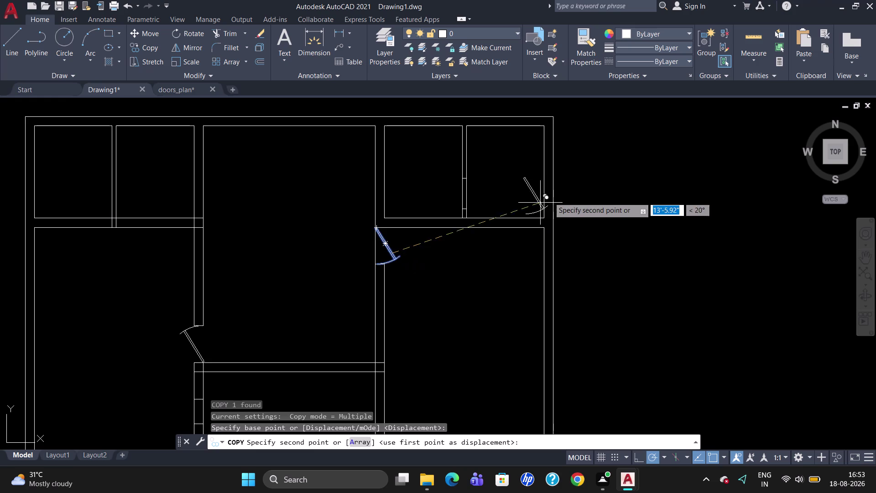
click(529, 181)
key(Escape)
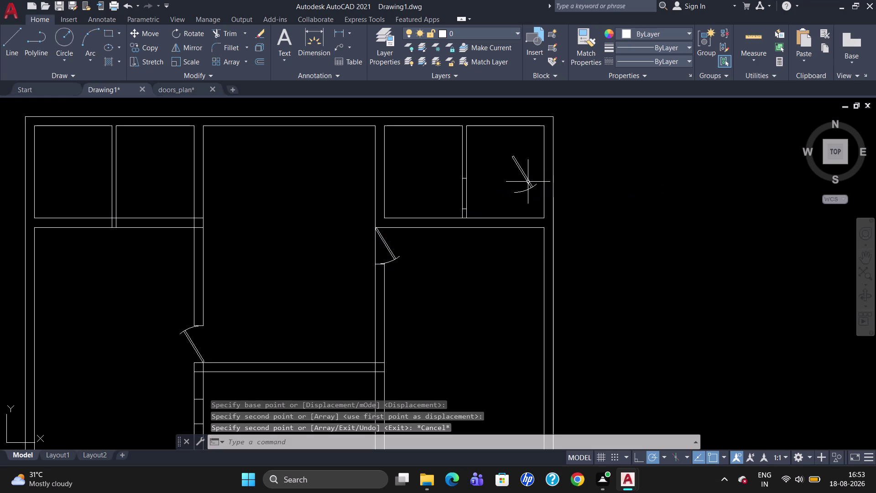
Mirror the copied door with MI, erasing the source copy.
click(527, 181)
text(MI)
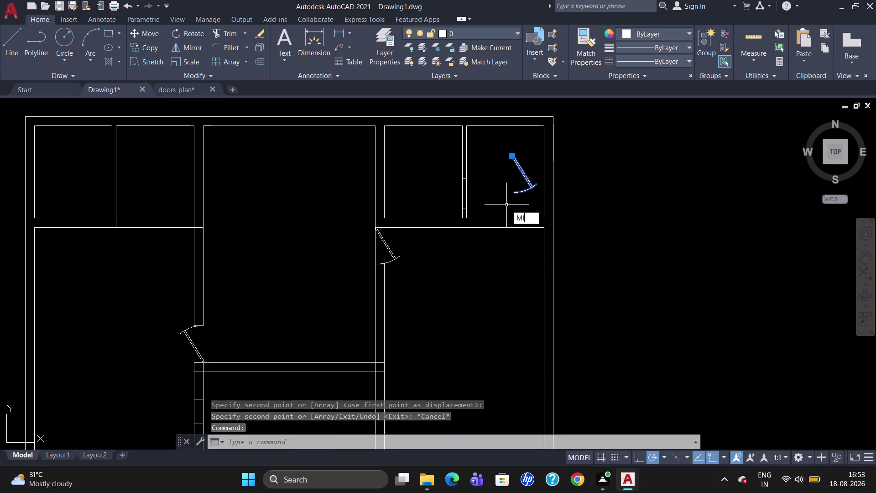
key(Return)
drag(495, 208, 547, 212)
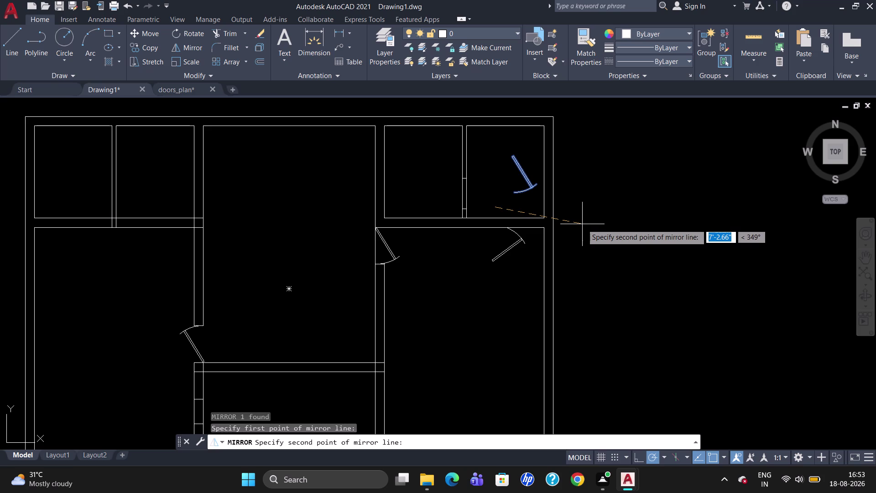
text(36)
key(0)
key(Return)
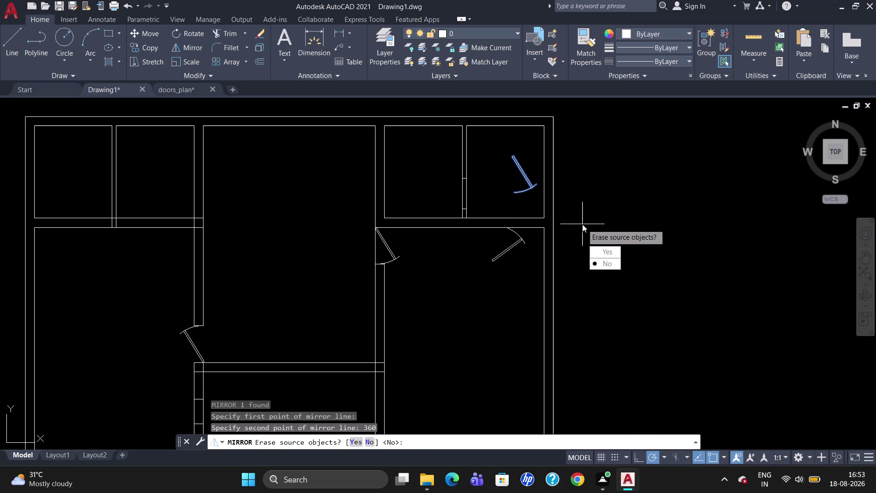
drag(597, 251, 582, 224)
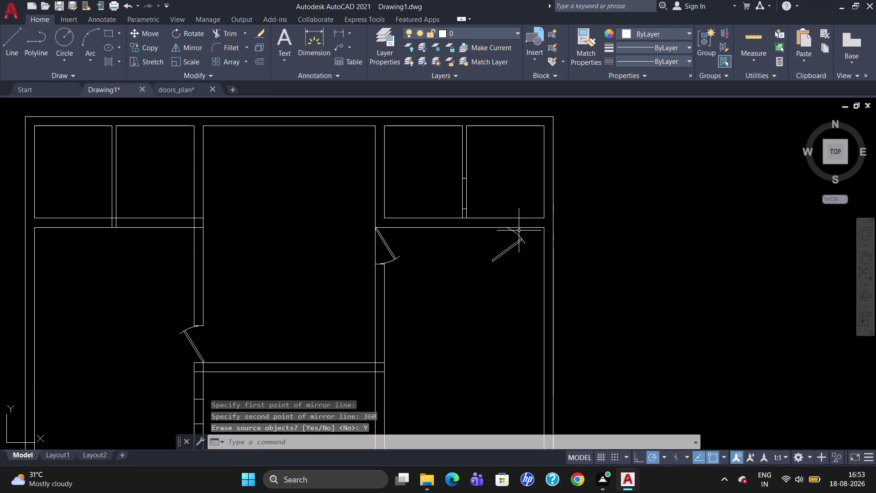
Start moving the flipped door from its hinge corner.
click(511, 231)
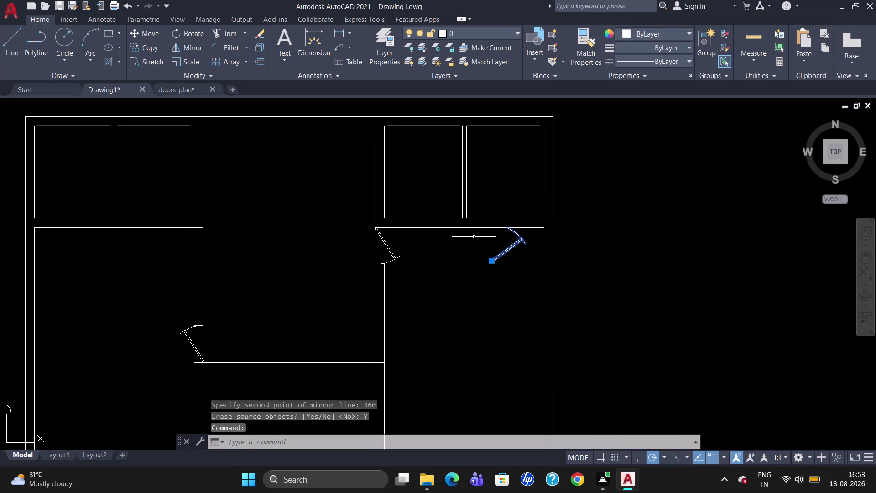
key(m)
key(Return)
click(506, 229)
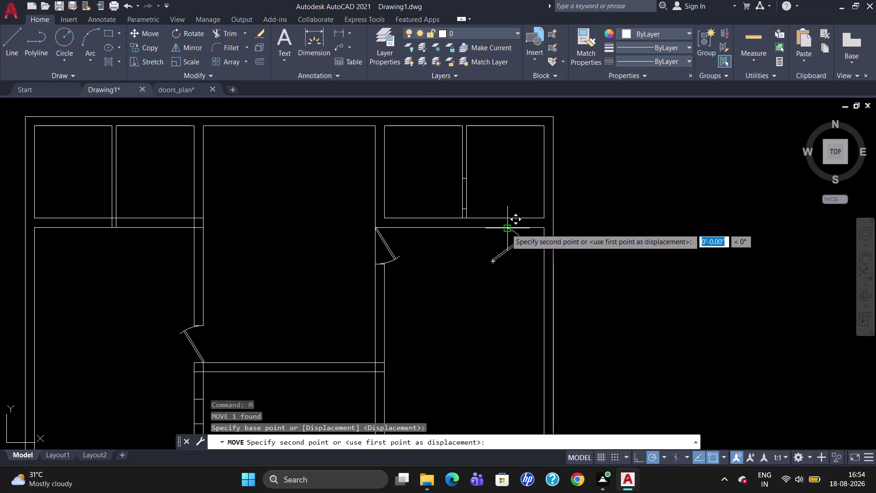
Place the door hinge at the new wall opening and try scaling it, then cancel.
scroll(up, 3)
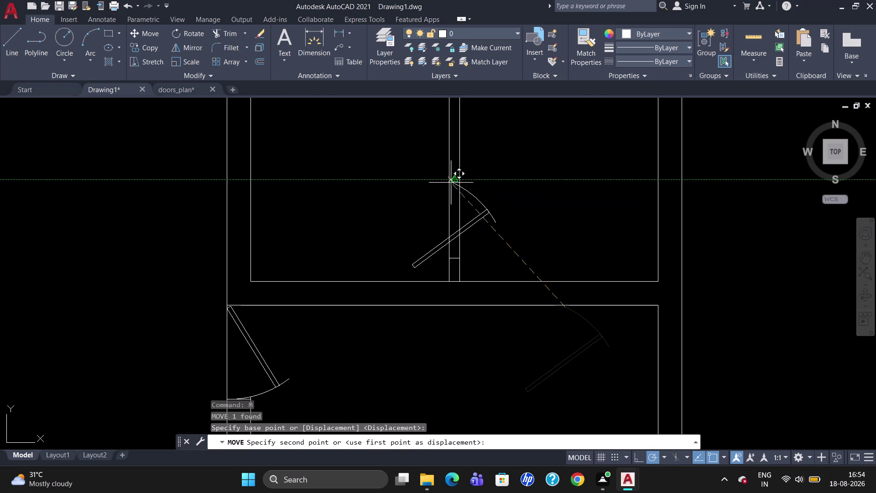
click(449, 183)
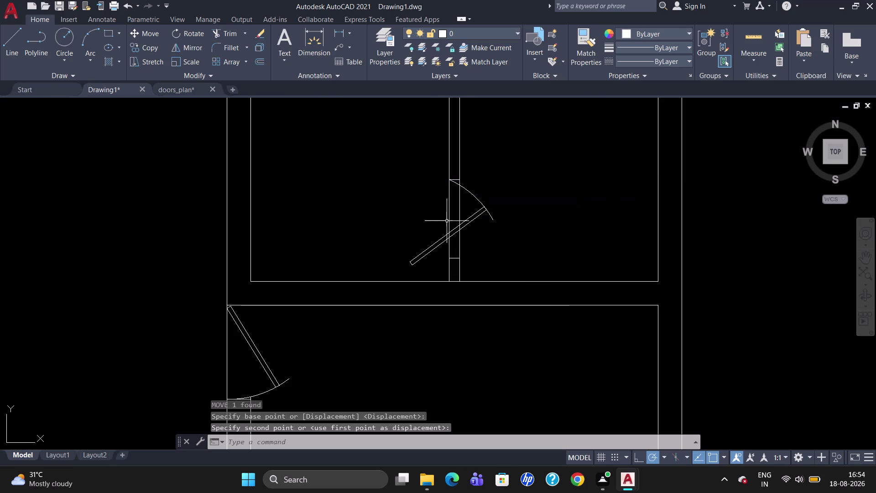
click(437, 245)
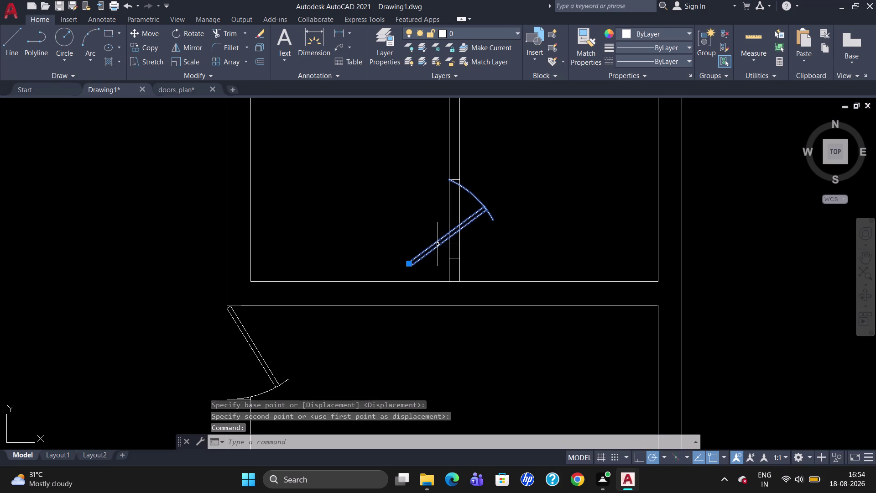
key(s)
key(c)
key(Return)
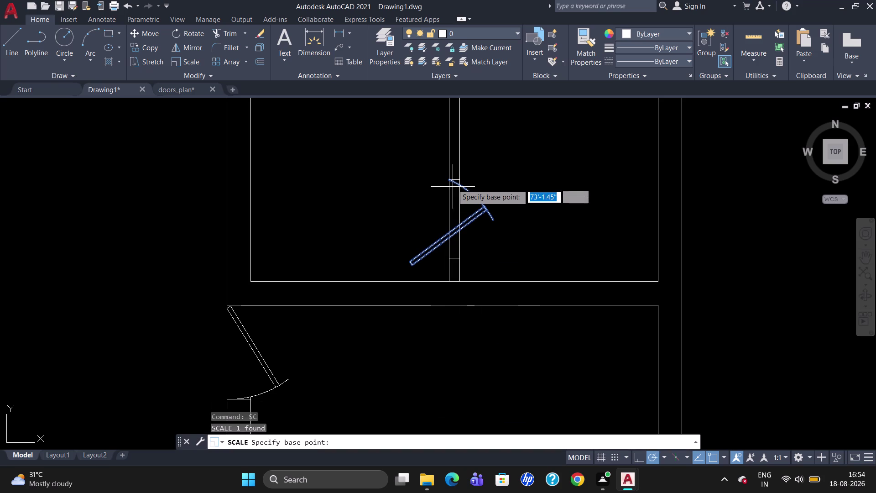
click(449, 179)
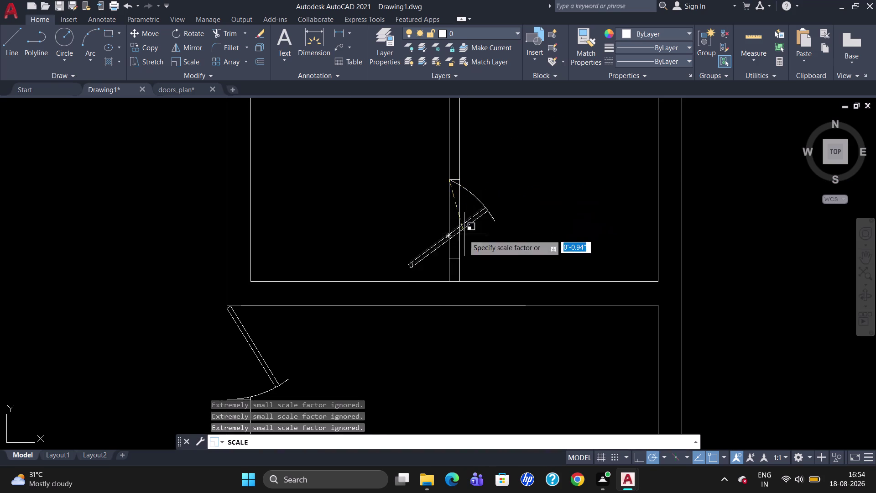
key(Escape)
Move the door again, snapping its hinge onto the wall line.
click(433, 246)
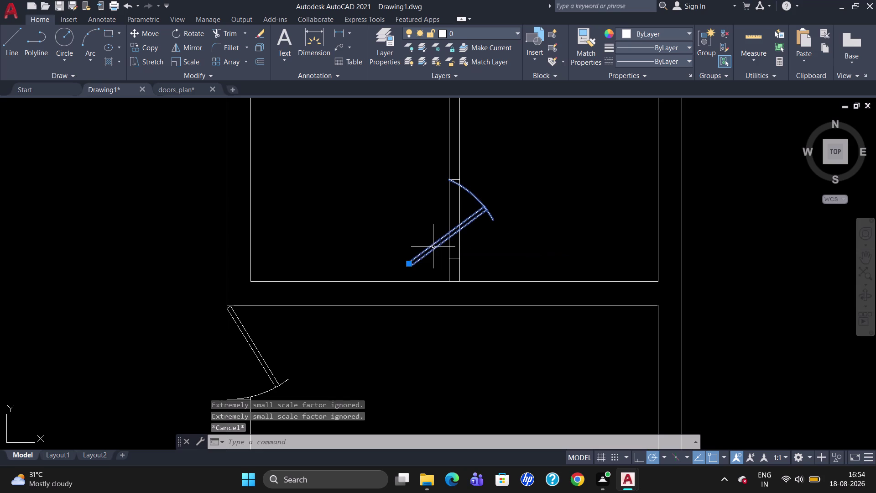
key(m)
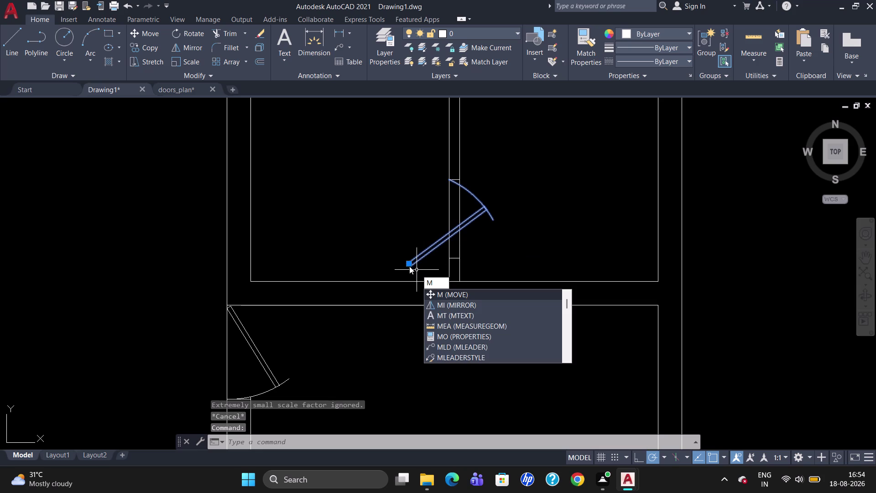
key(Return)
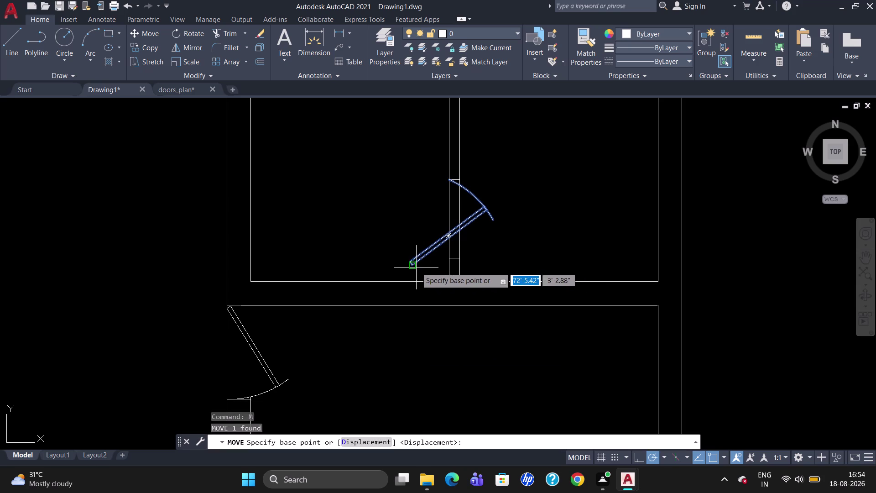
click(413, 269)
scroll(up, 3)
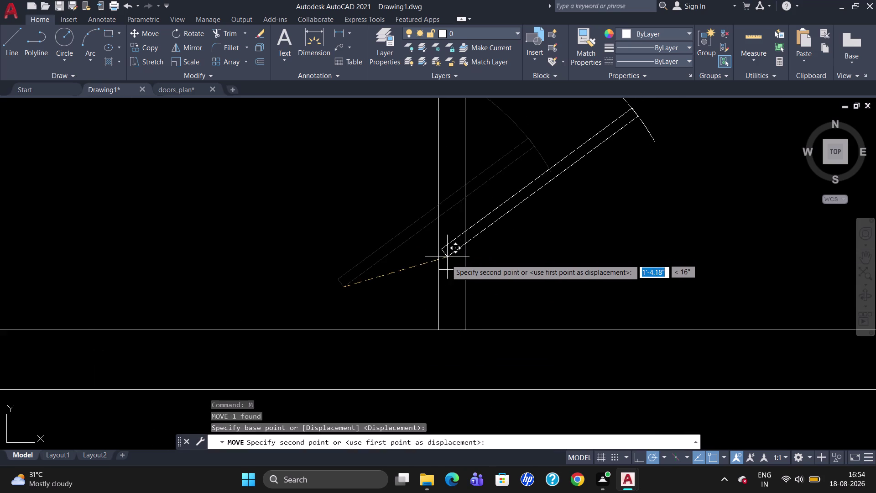
scroll(up, 3)
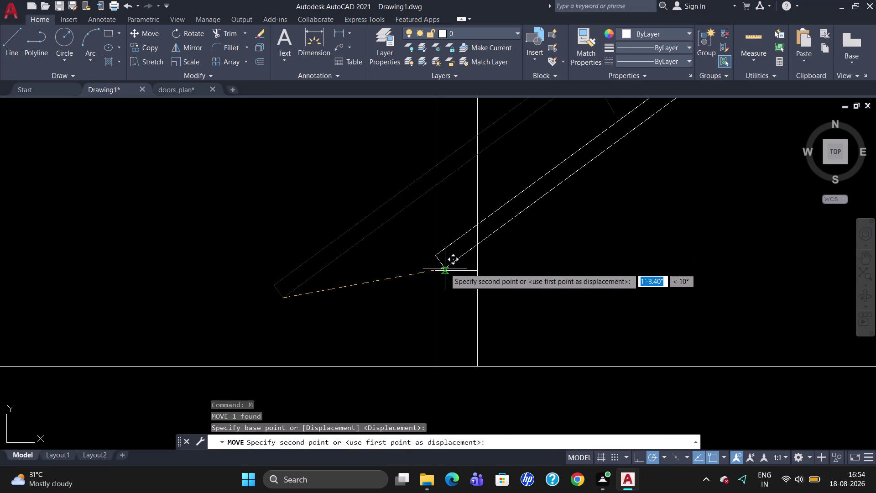
scroll(up, 3)
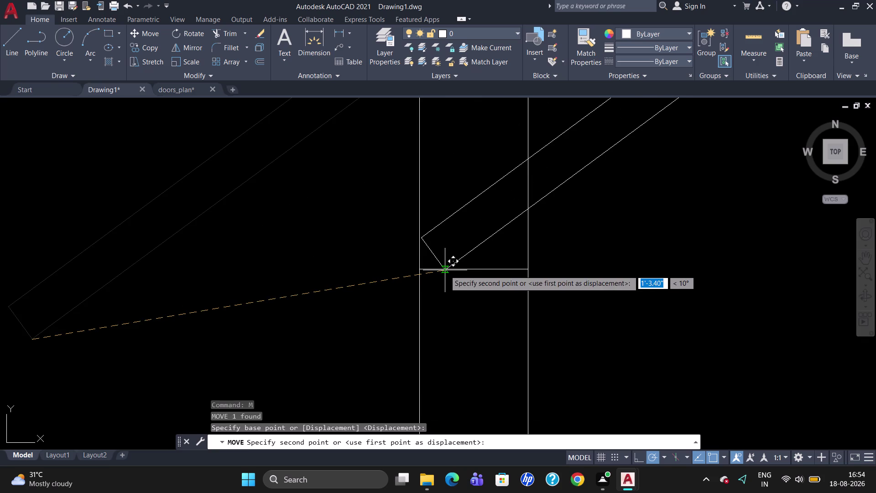
click(445, 271)
key(Escape)
scroll(down, 3)
scroll(down, 3)
Attempt another scale of the door leaf, then delete the oversized door.
text(S)
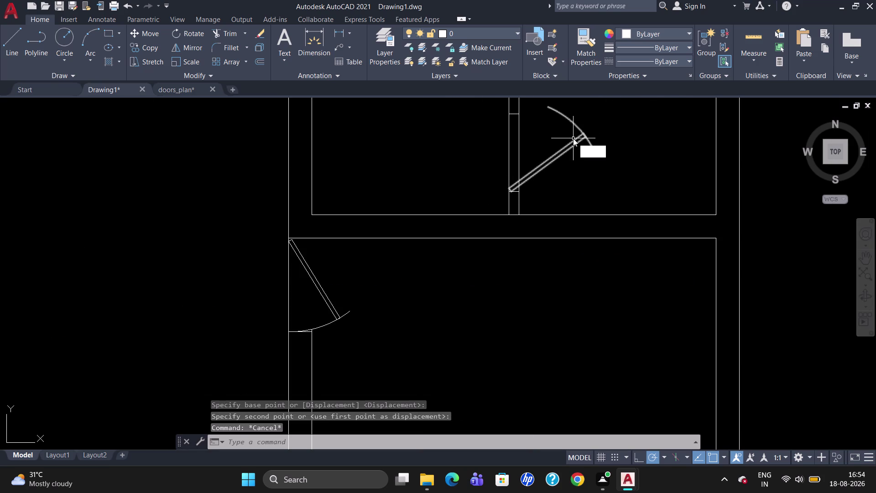
text(C)
key(Return)
click(572, 149)
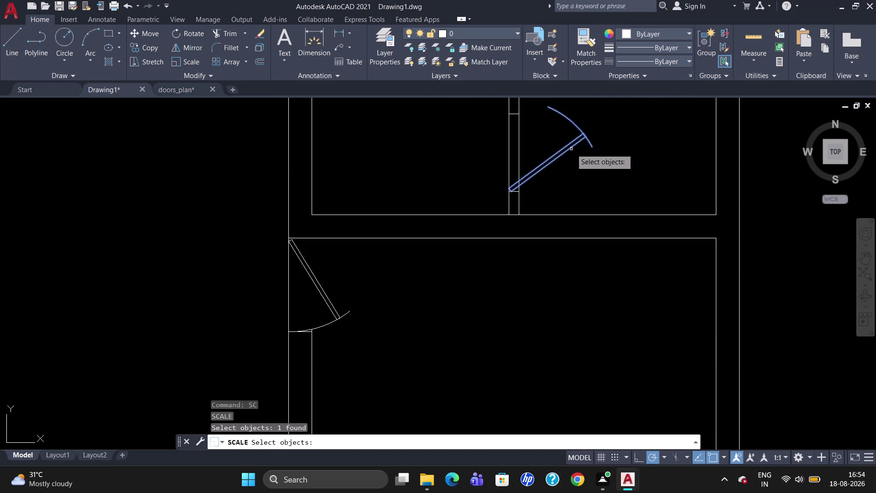
key(Return)
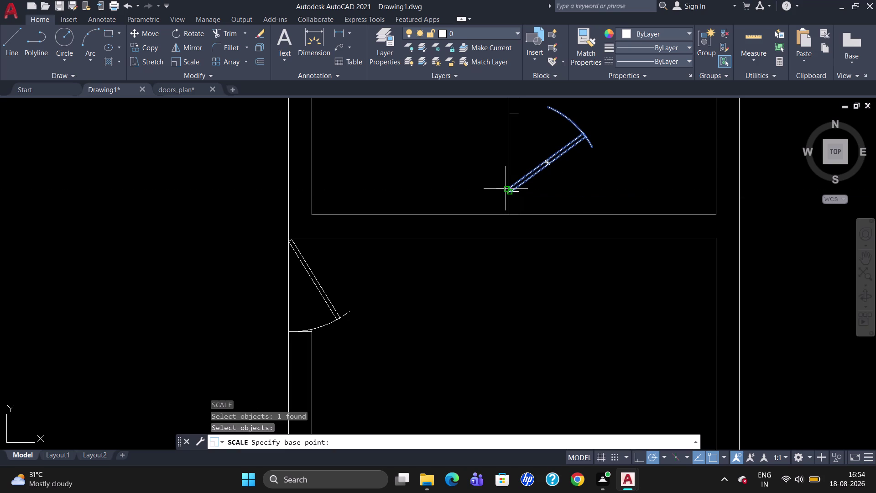
click(506, 188)
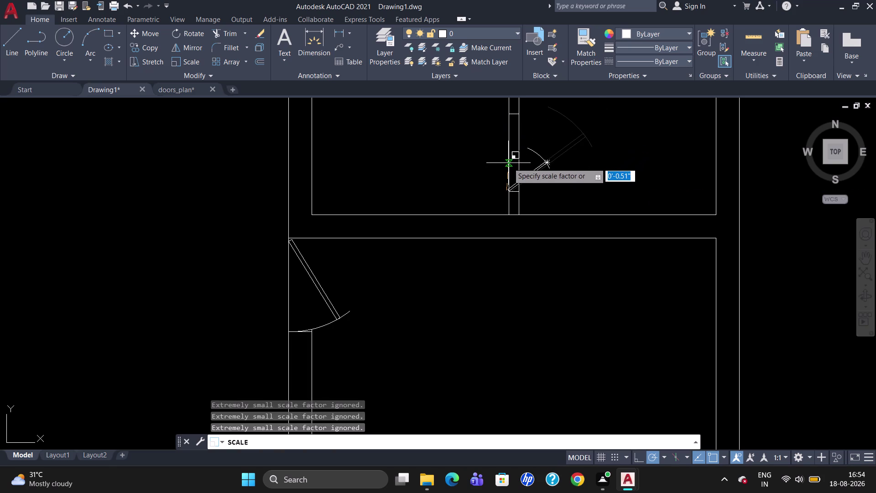
key(Escape)
click(533, 176)
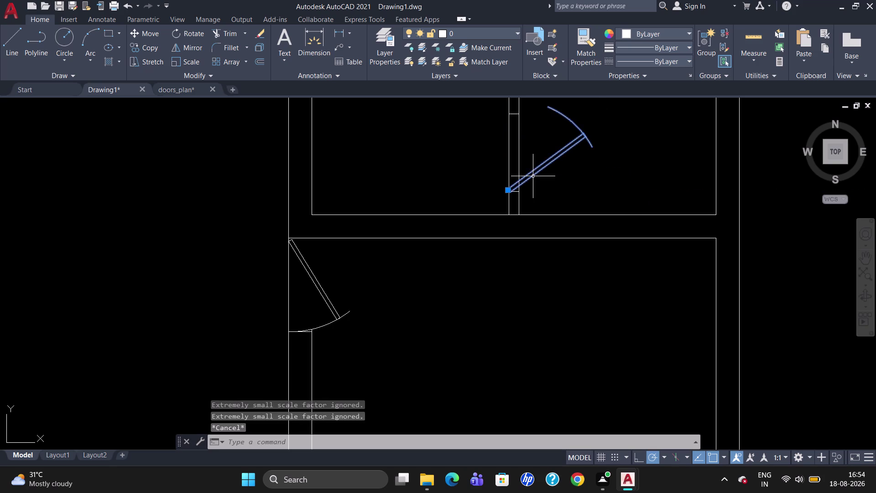
key(Delete)
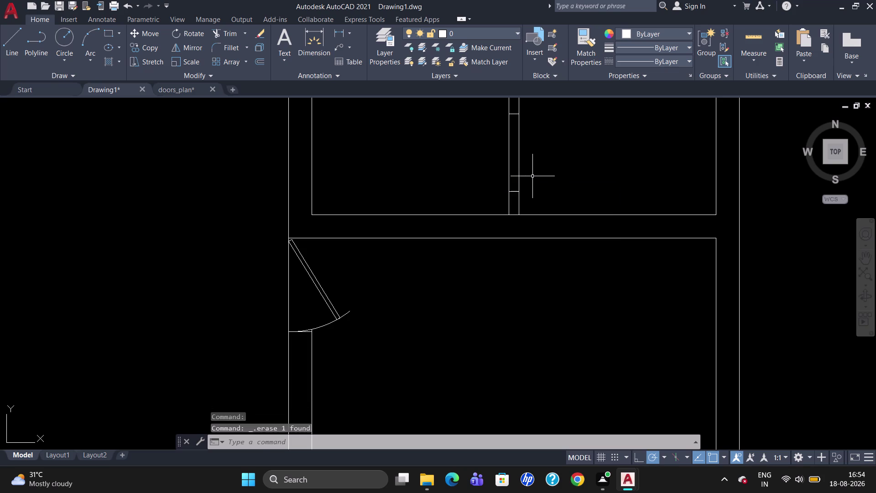
Copy the inner-wall door, picking its hinge as the base point.
scroll(down, 3)
scroll(down, 3)
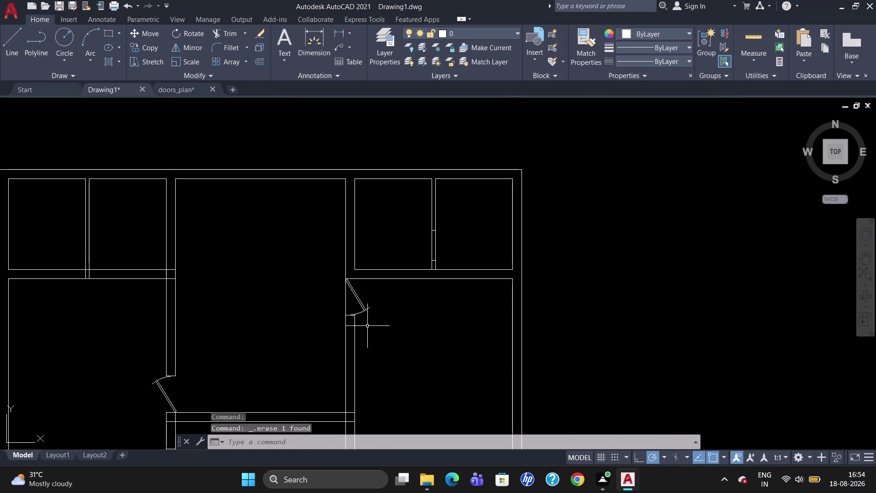
click(363, 309)
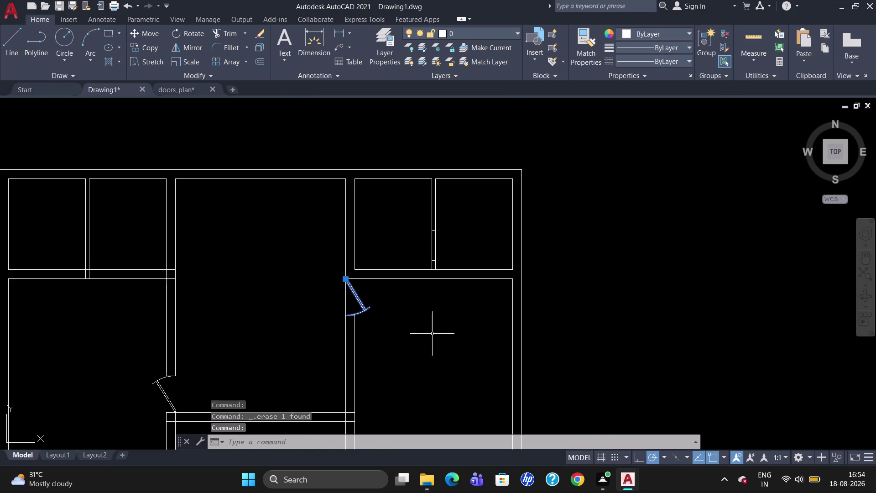
key(r)
key(BackSpace)
text(CO)
key(Return)
click(360, 304)
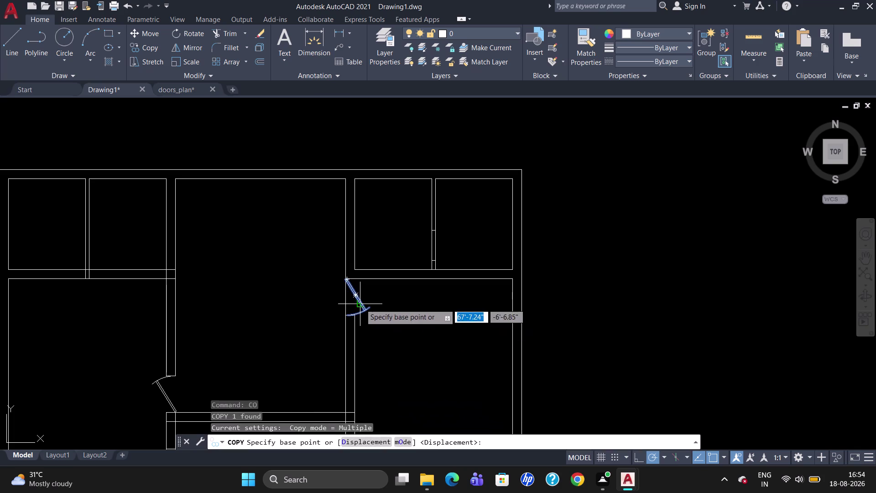
click(429, 321)
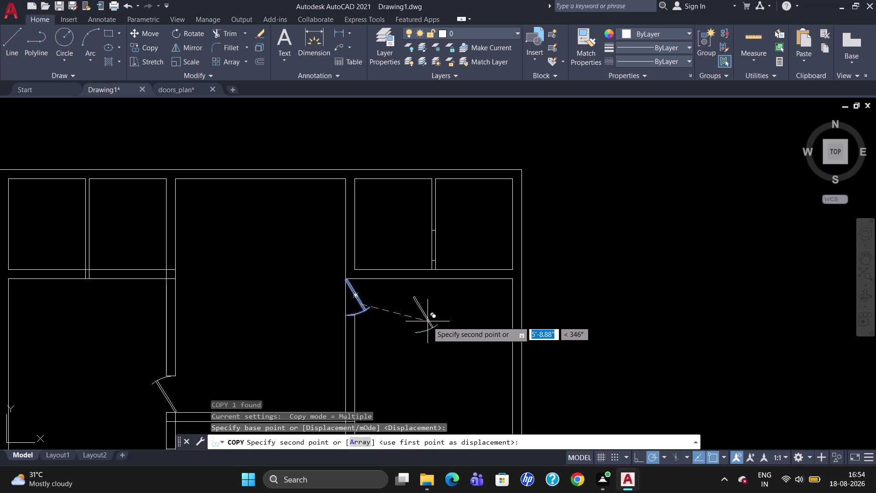
key(Escape)
Rotate the new door copy, then erase the rotated copy.
click(430, 321)
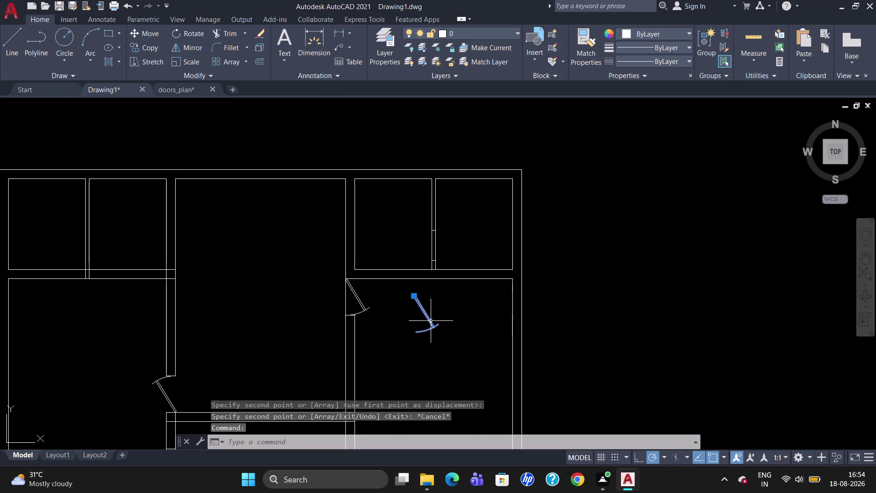
key(r)
key(o)
key(Return)
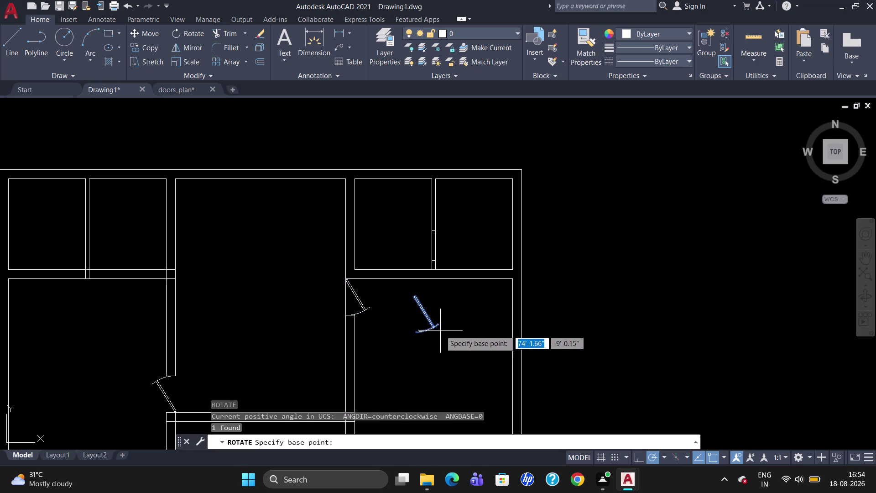
click(441, 325)
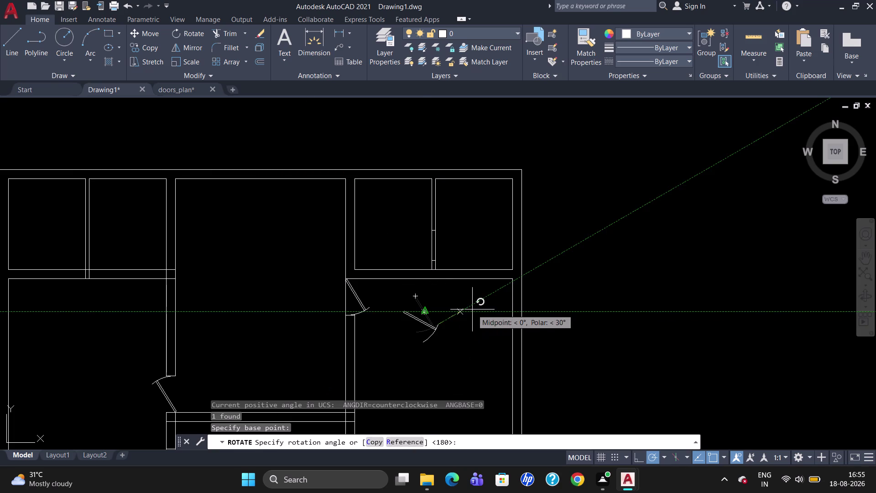
click(463, 282)
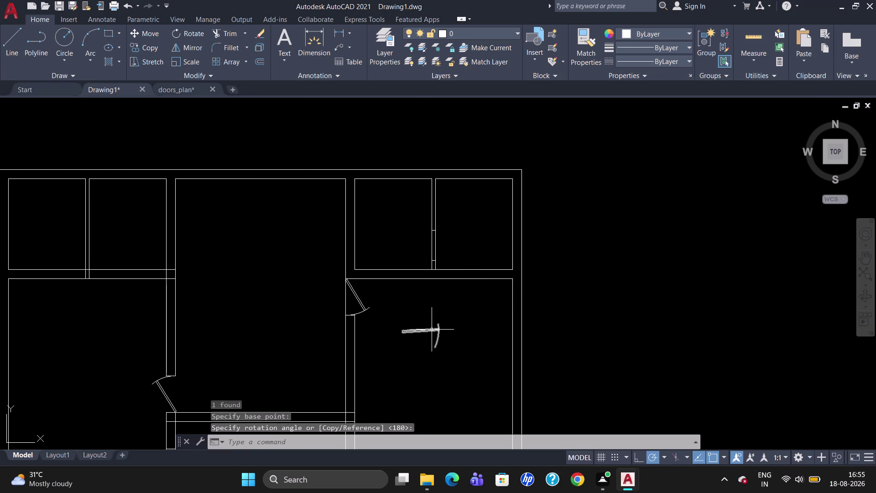
click(431, 329)
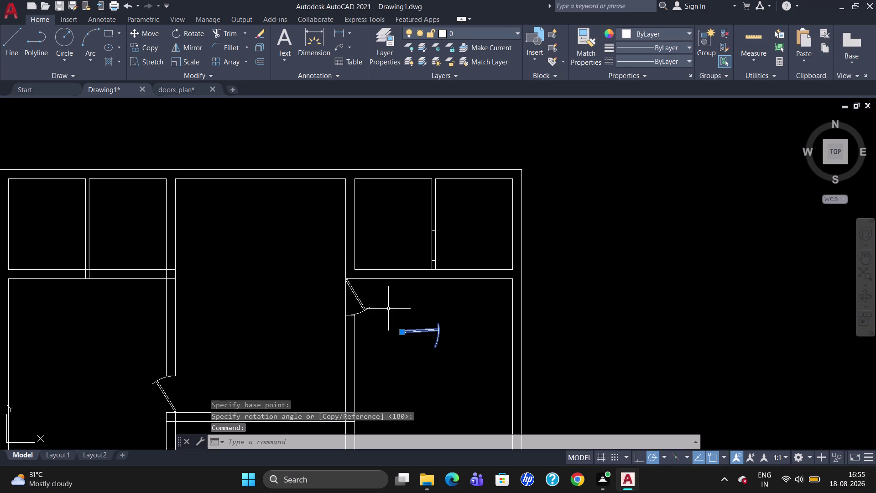
key(Delete)
Copy the inner-wall door again, placing it inside the right room.
click(363, 305)
key(r)
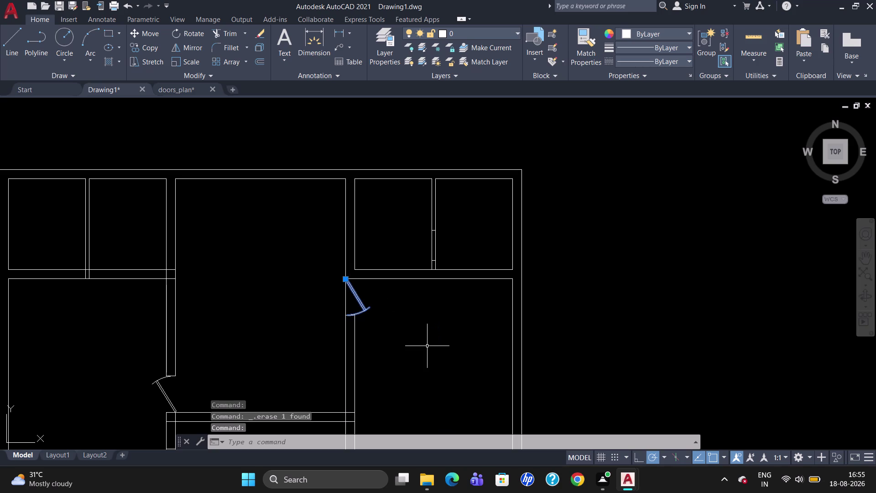
key(BackSpace)
text(CO)
key(Return)
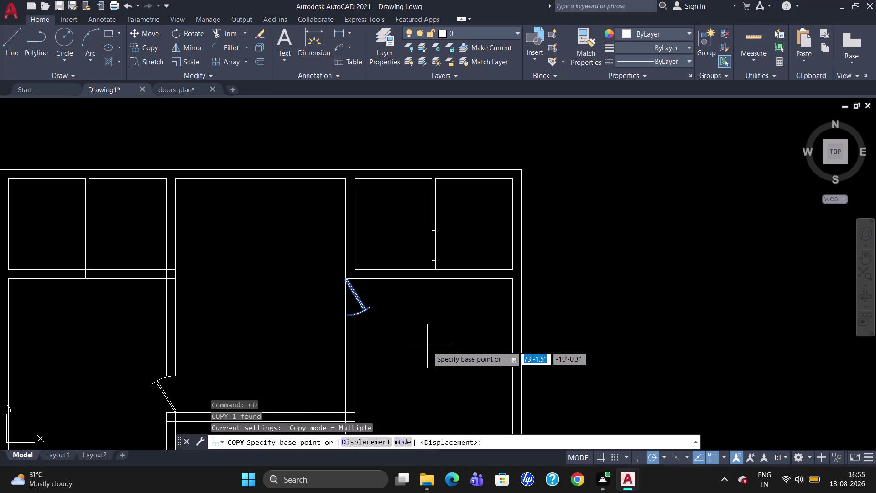
click(373, 306)
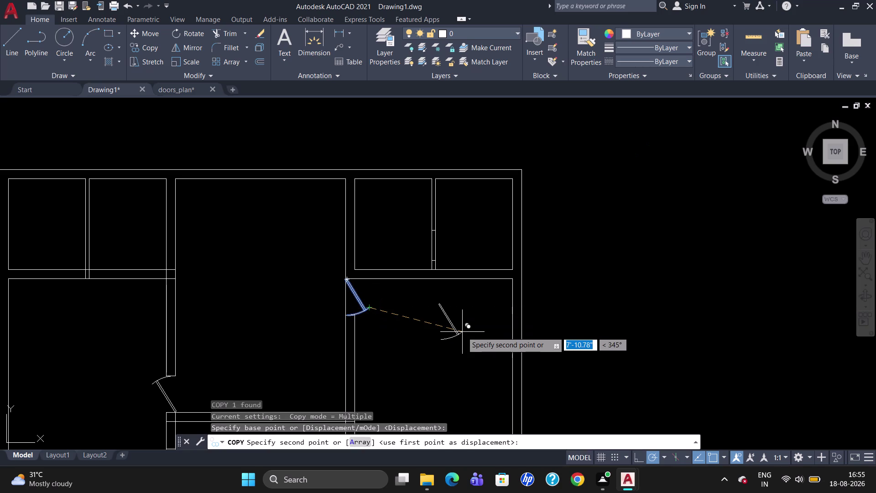
click(463, 331)
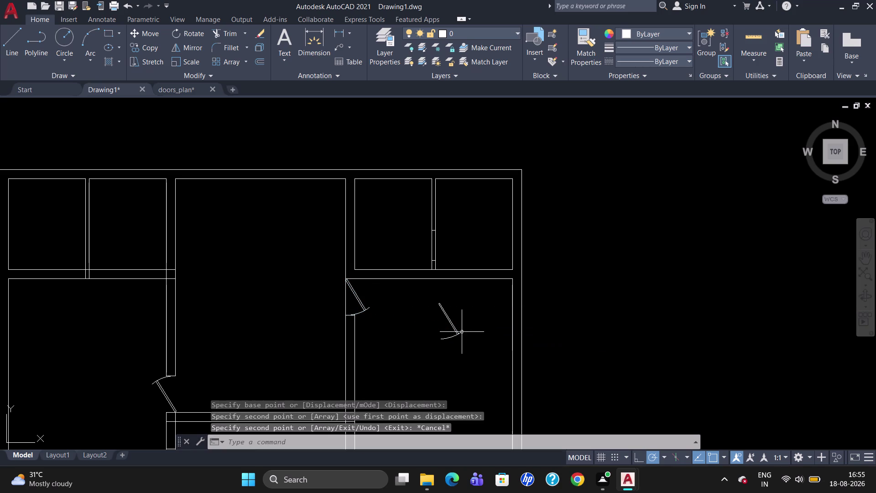